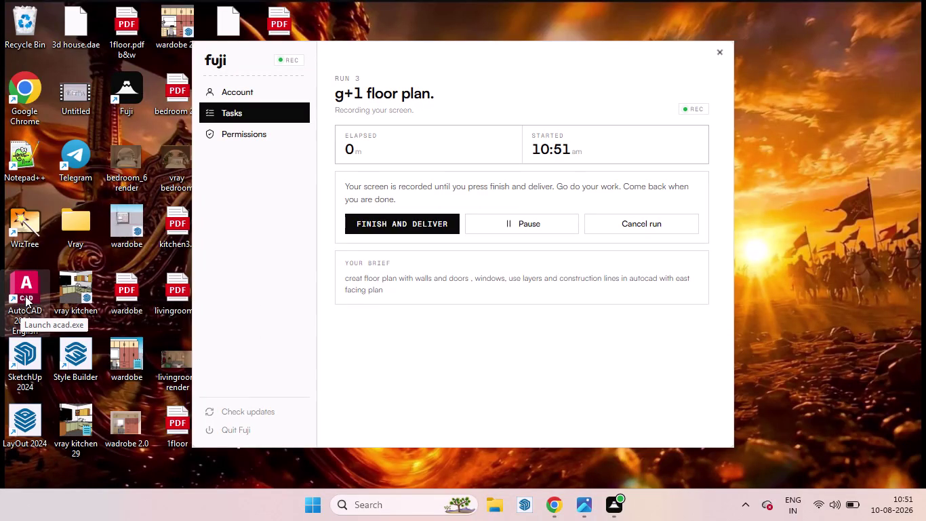
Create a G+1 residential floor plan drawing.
Launch AutoCAD 2024 from its desktop shortcut and wait for the Start page.
click(25, 295)
click(25, 295)
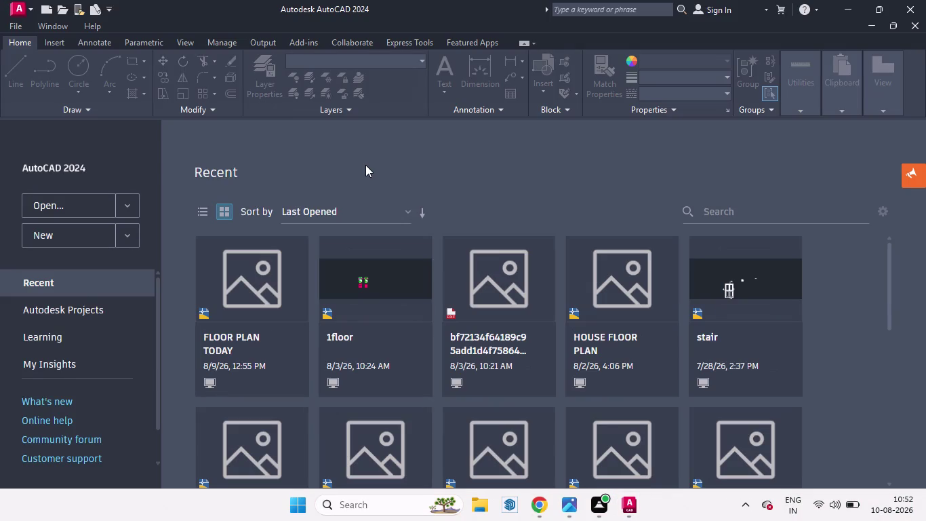
Create a new blank Drawing1, cancel a stray LINE, and open Layer Properties.
click(83, 244)
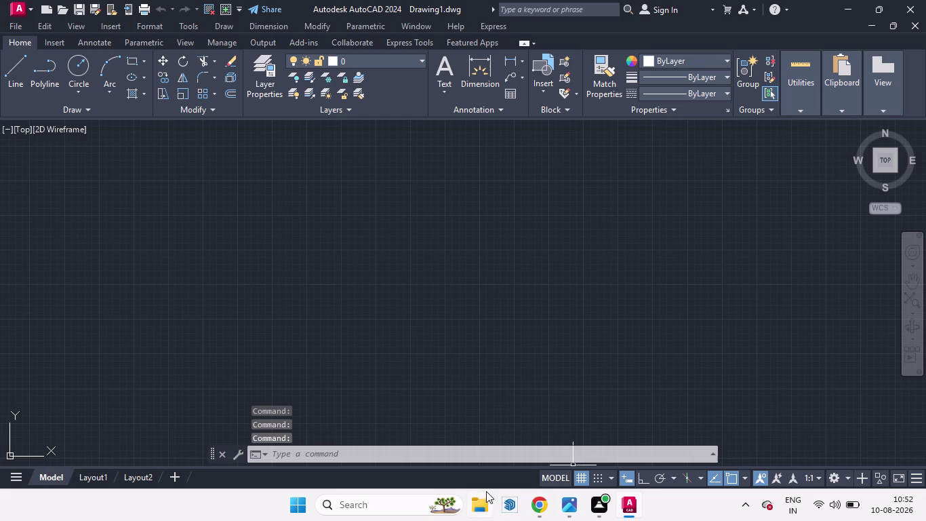
key(l)
key(Return)
key(Return)
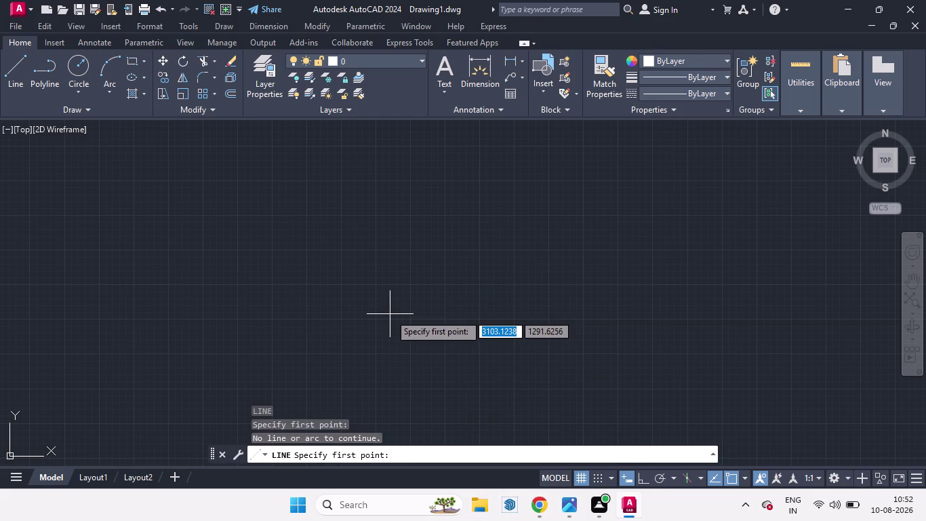
key(Escape)
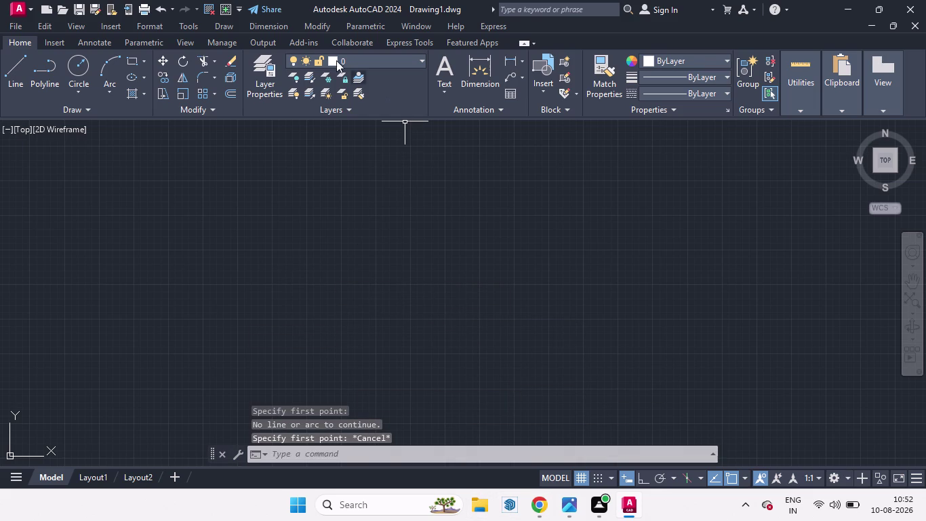
click(269, 79)
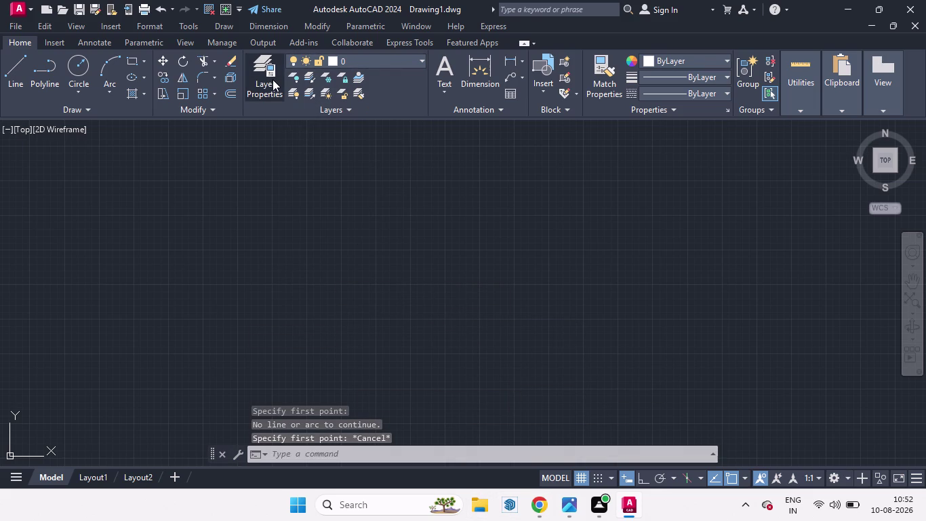
click(101, 158)
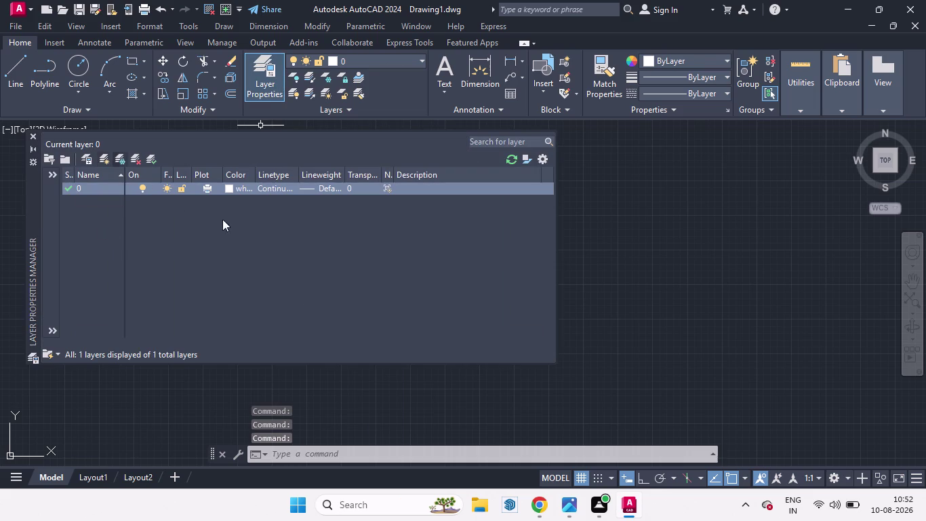
Create a layer named xl with colour 240.
key(BackSpace)
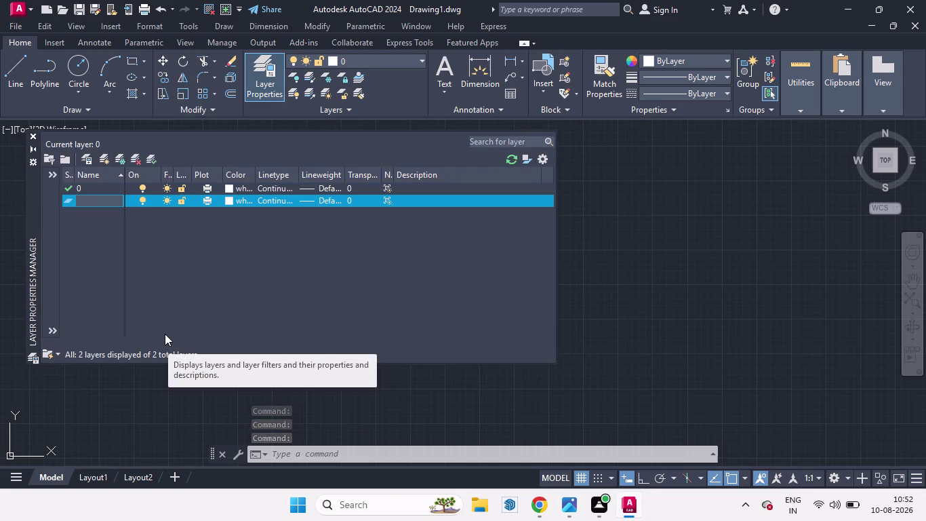
text(xl)
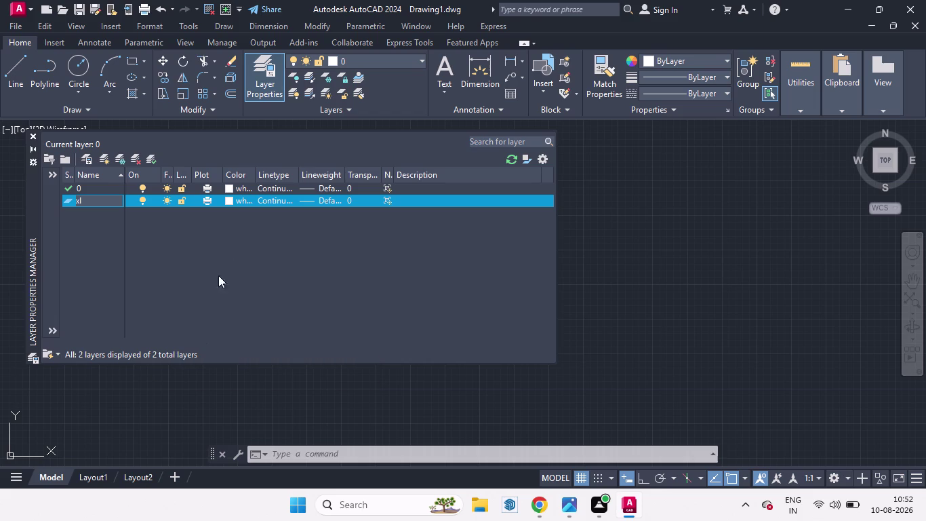
click(228, 200)
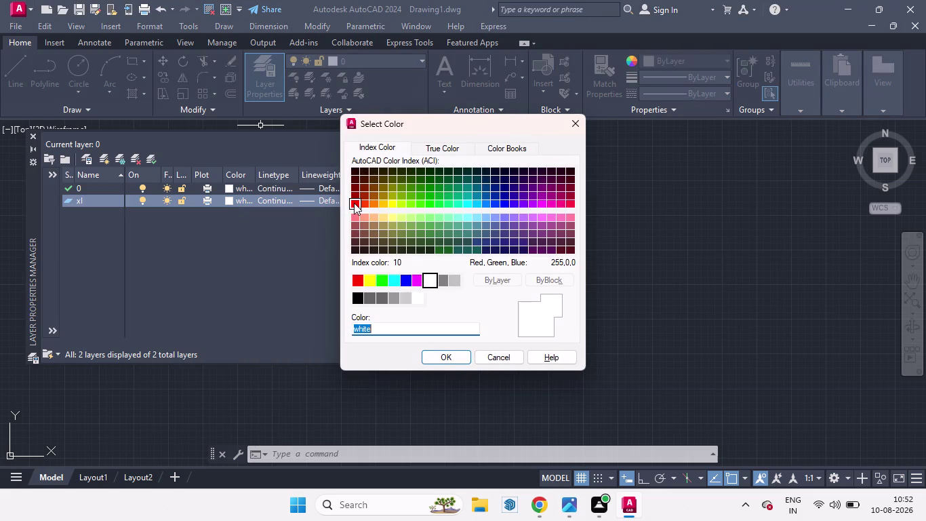
click(560, 204)
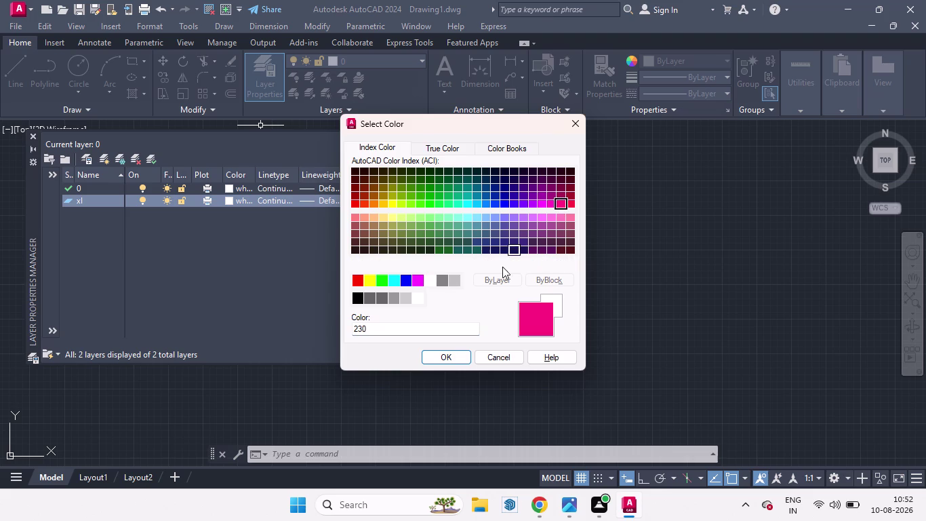
click(543, 204)
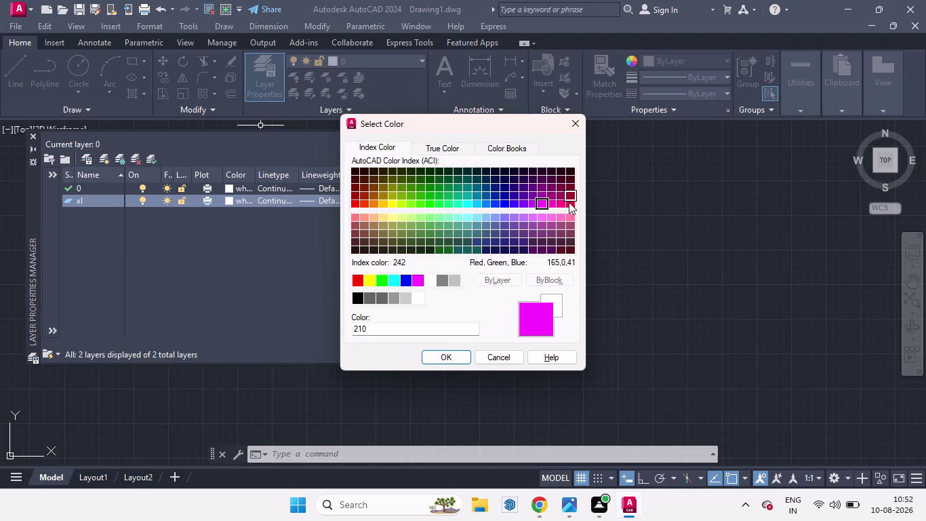
click(569, 203)
click(460, 354)
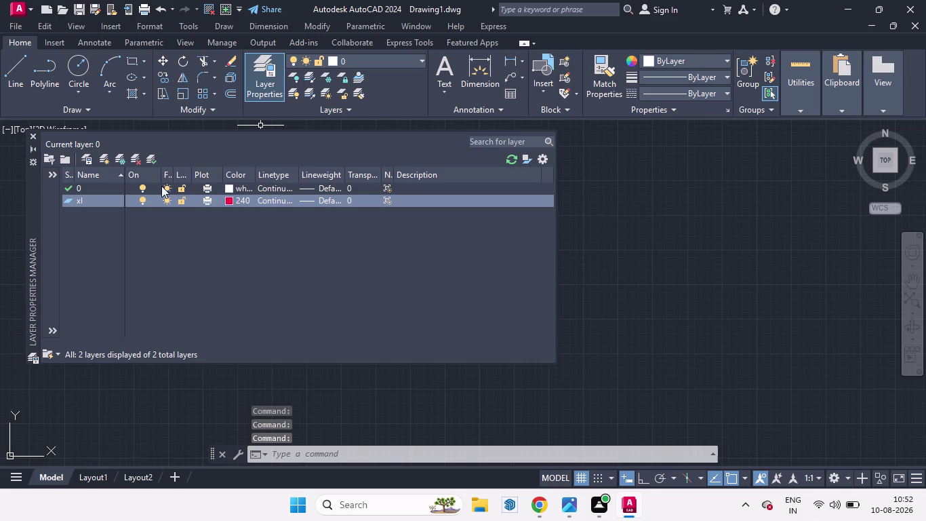
Add a doors layer with colour 20, then add one more new layer.
click(107, 162)
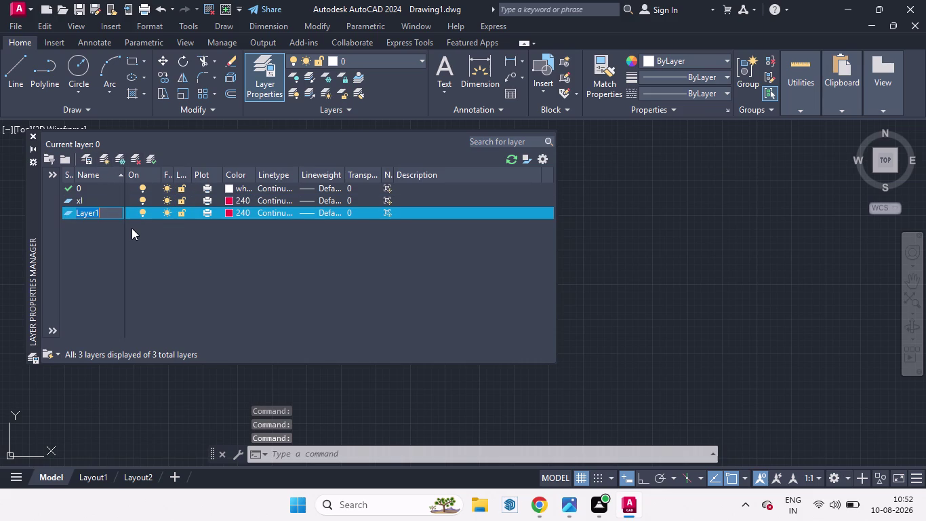
key(BackSpace)
text(do)
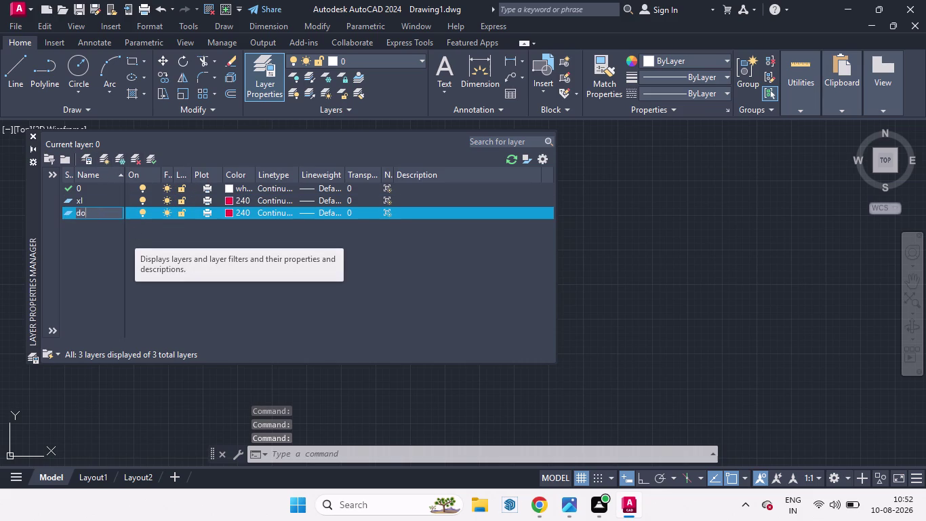
text(ors)
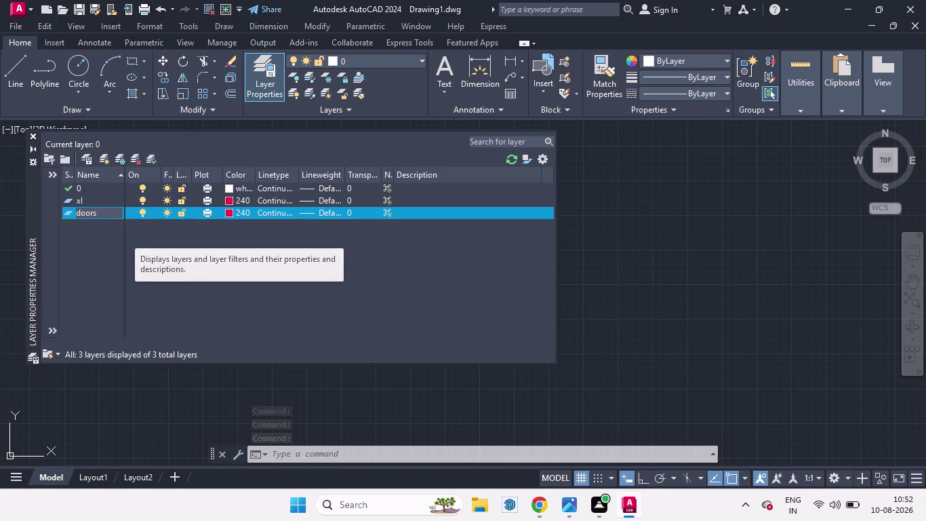
click(230, 213)
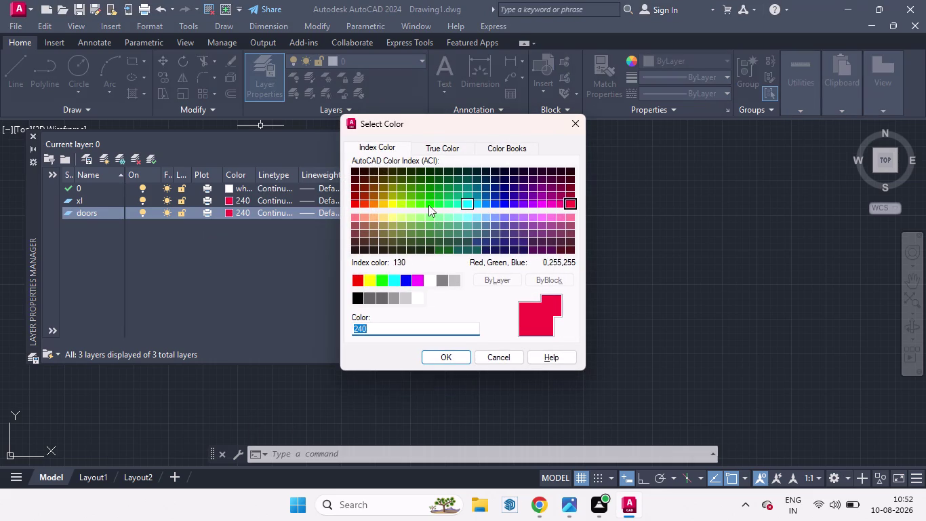
click(367, 203)
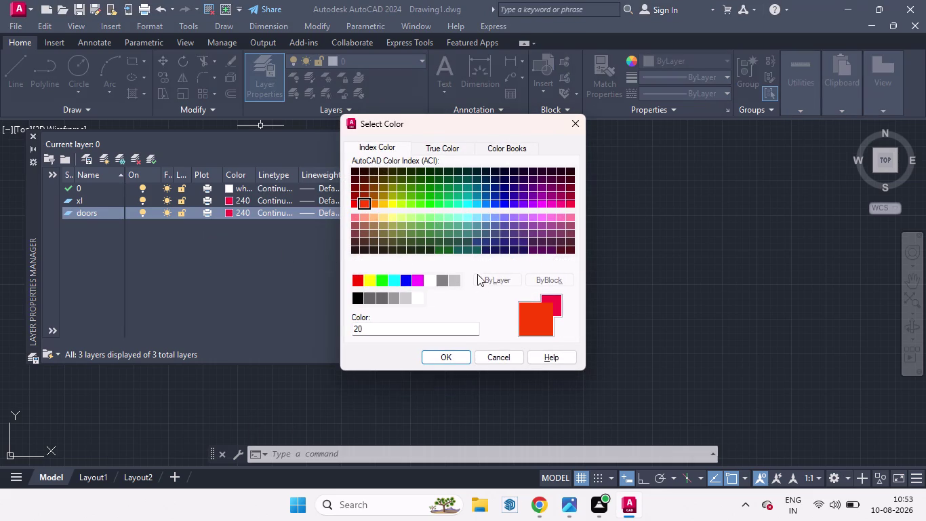
click(455, 353)
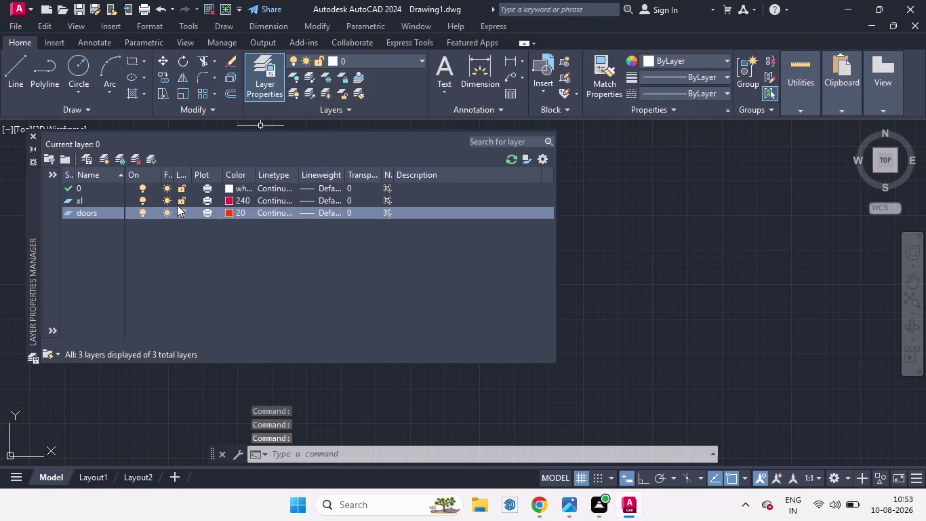
click(102, 162)
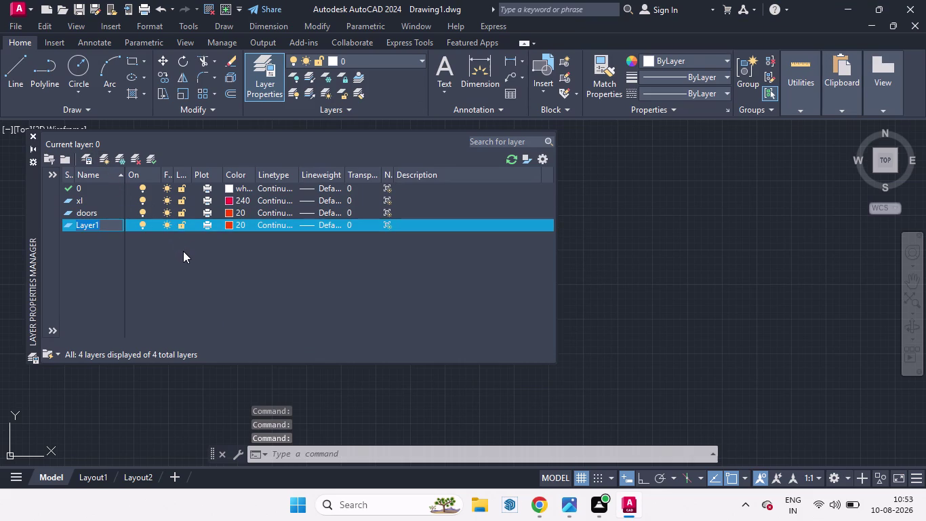
Name the newly added layer windows.
key(BackSpace)
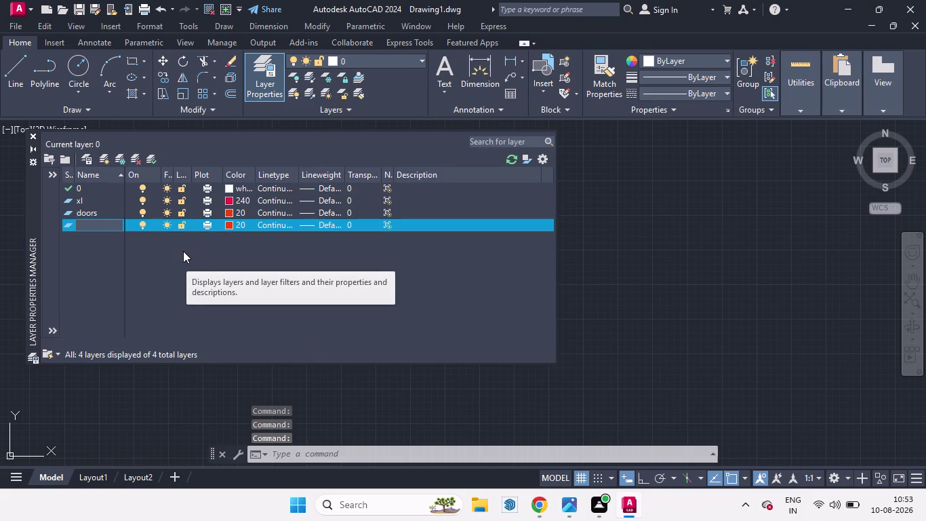
text(win)
text(do)
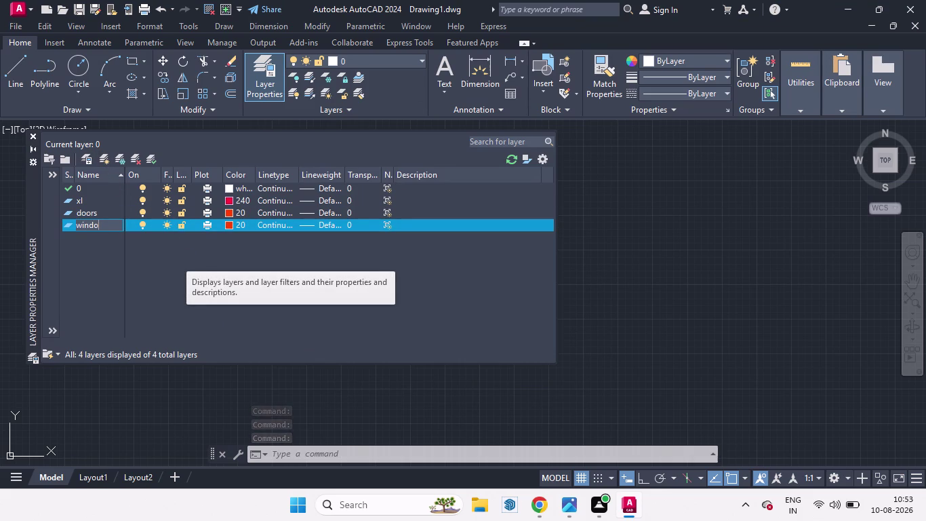
text(ws)
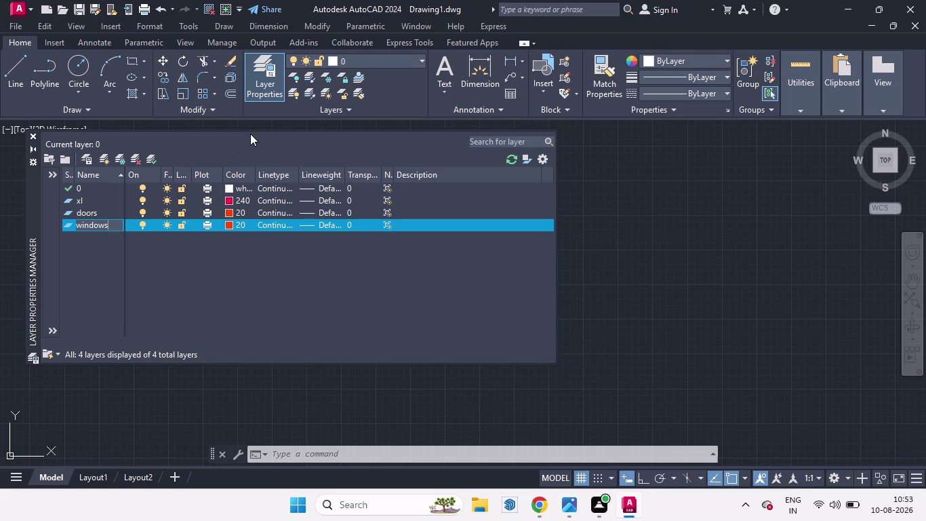
Add a staircase layer coloured white.
click(105, 158)
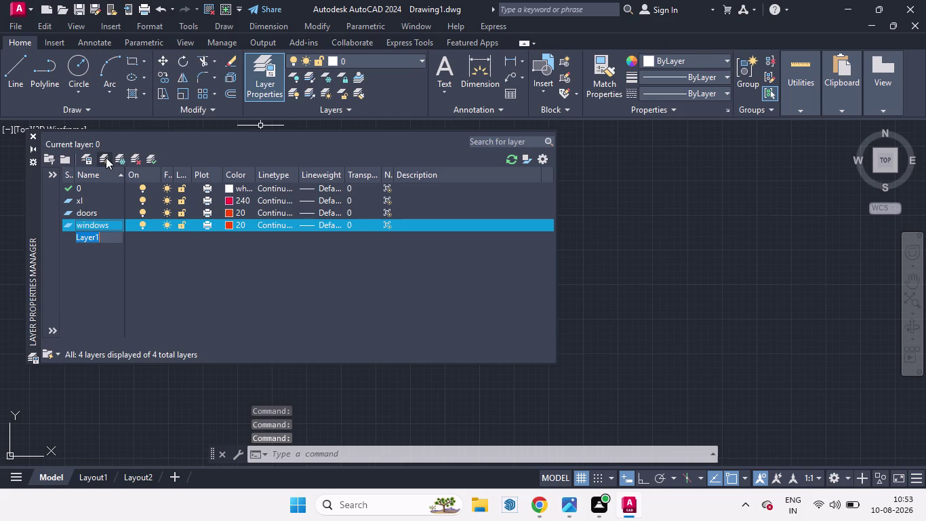
key(BackSpace)
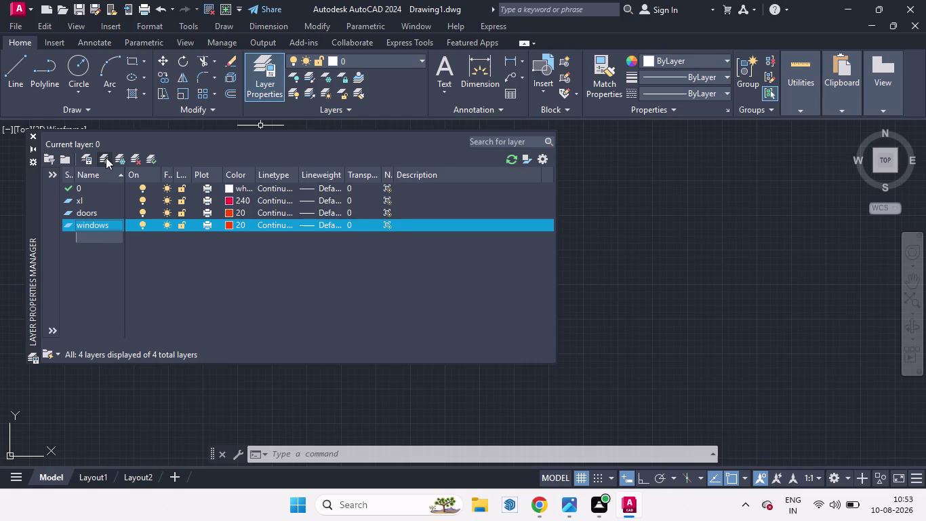
text(sta)
text(i)
text(r)
text(cas)
key(e)
key(Return)
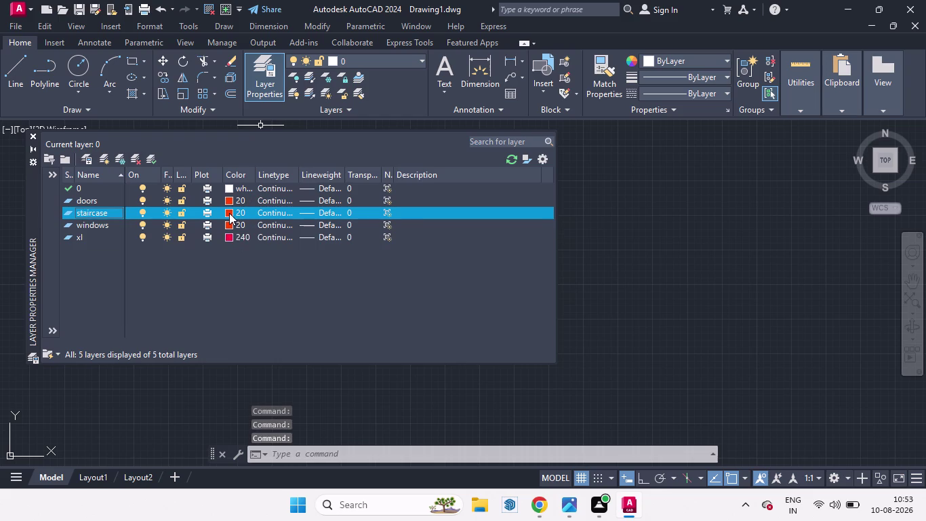
click(229, 213)
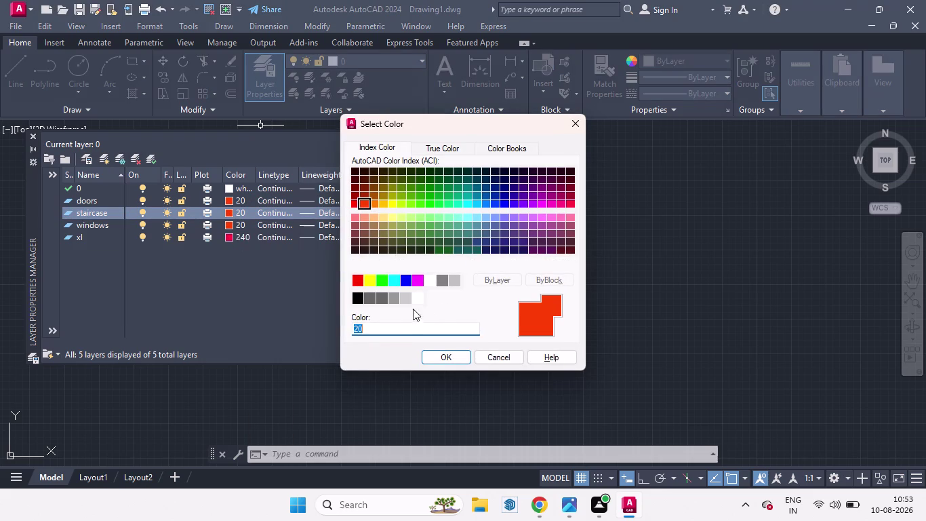
click(433, 282)
click(447, 356)
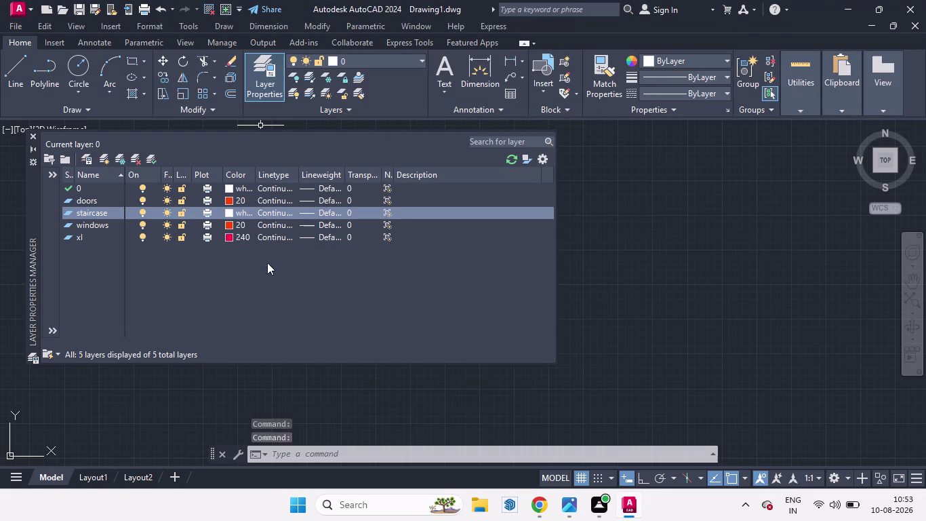
Give the windows layer colour 130, select xl, and close the layer manager.
click(230, 226)
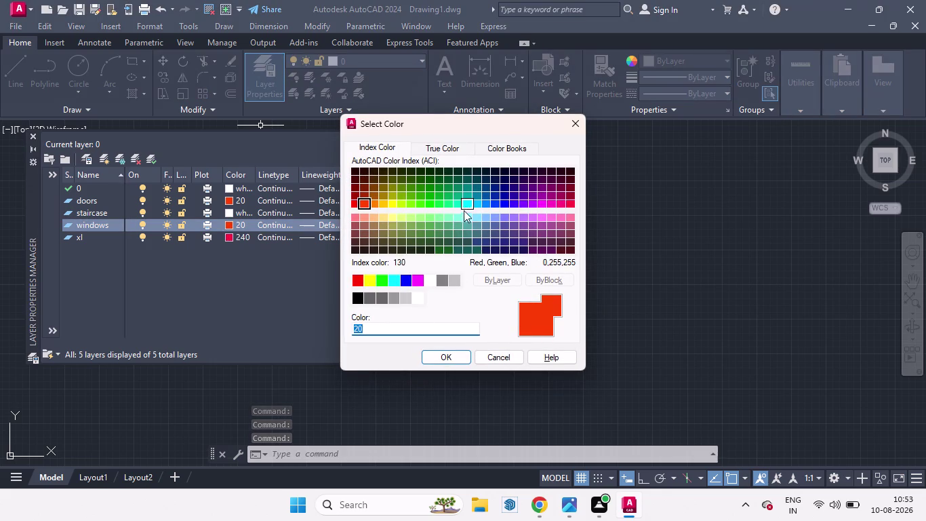
click(466, 207)
click(453, 354)
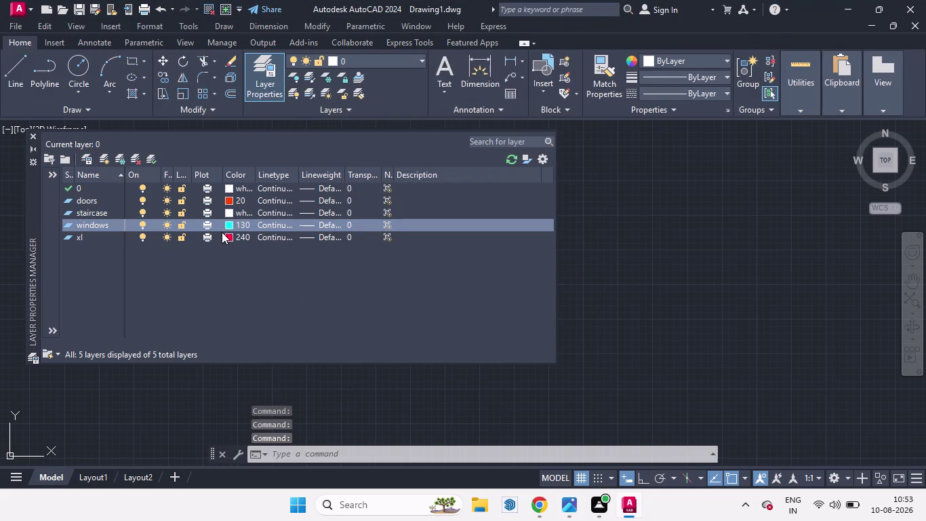
click(92, 241)
key(Return)
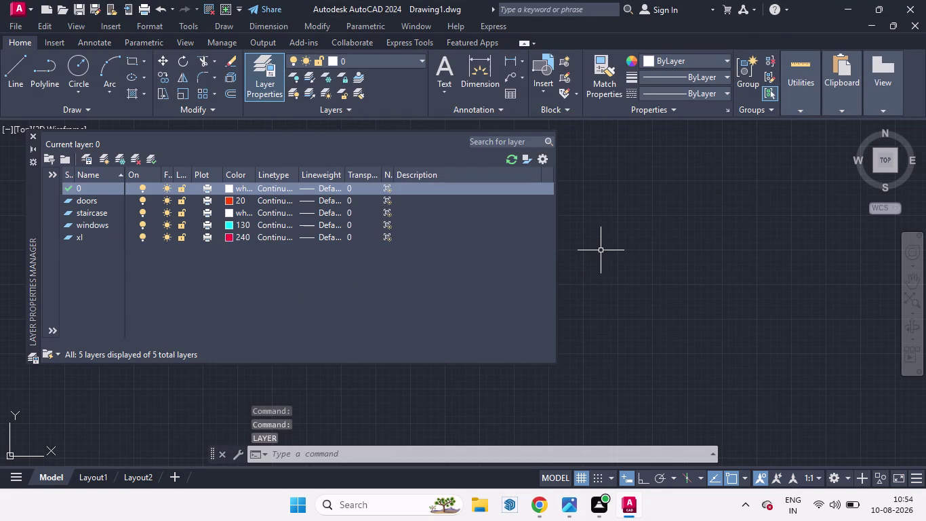
click(102, 240)
click(35, 133)
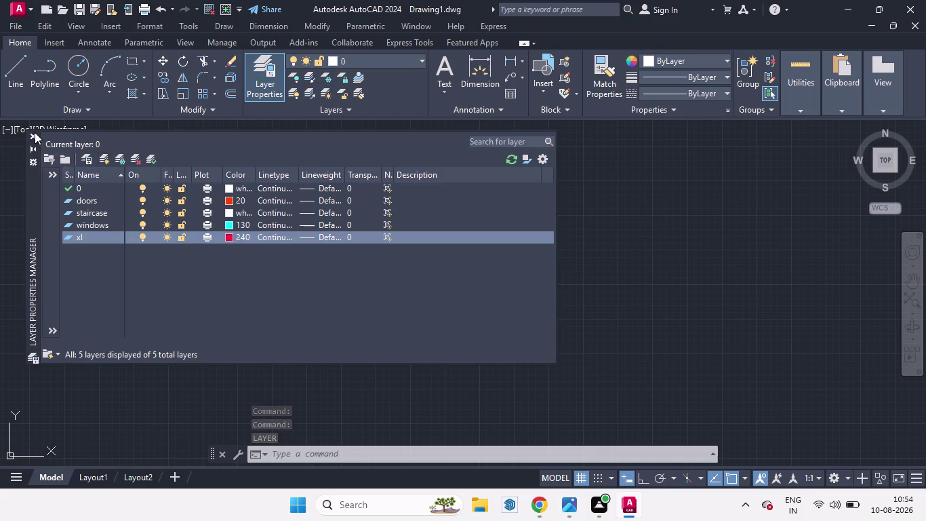
click(419, 62)
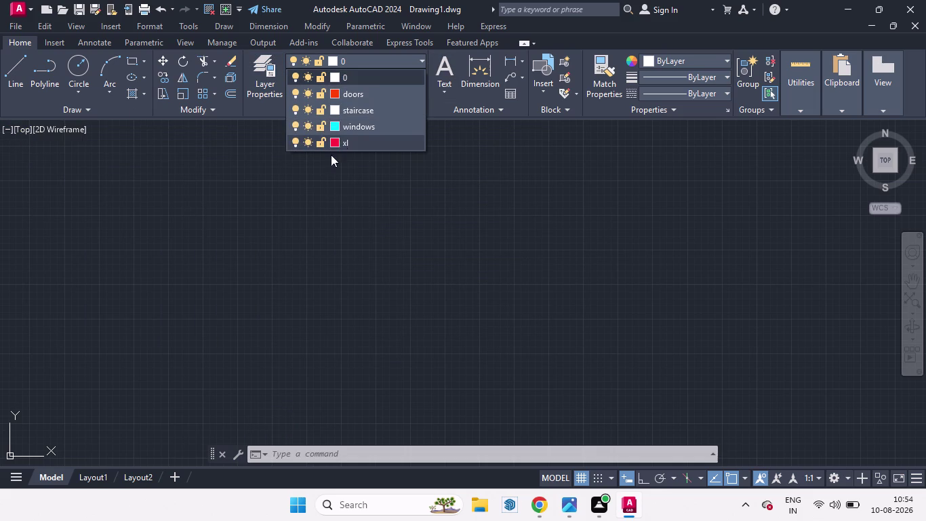
Make xl current and draw a horizontal construction line near the top.
click(341, 145)
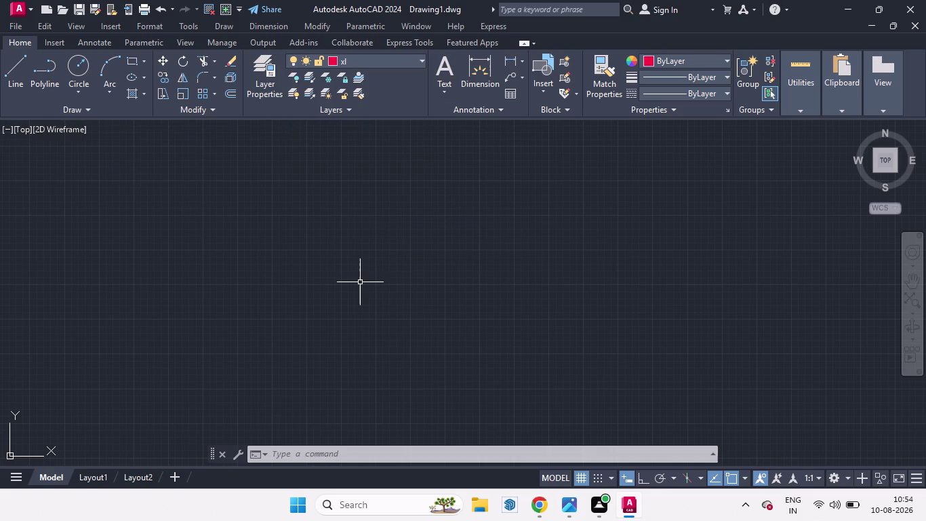
key(x)
key(l)
key(Return)
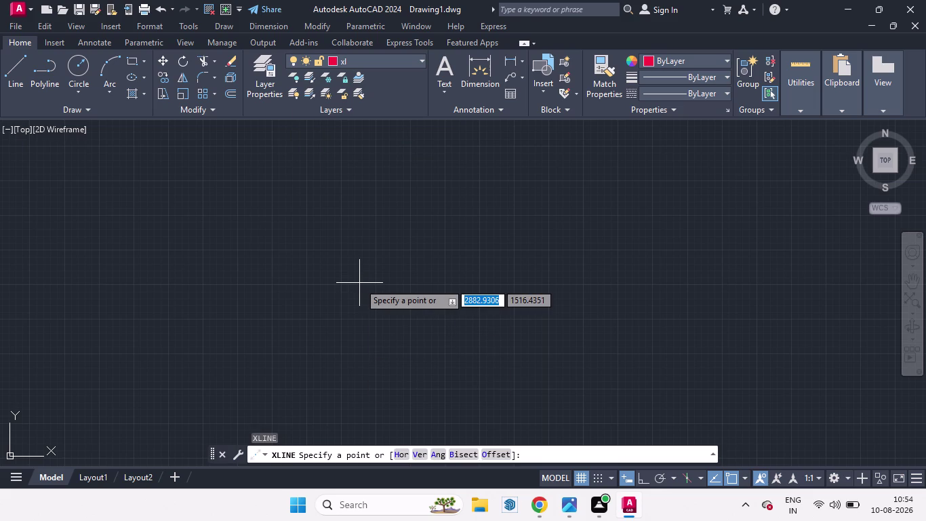
click(402, 452)
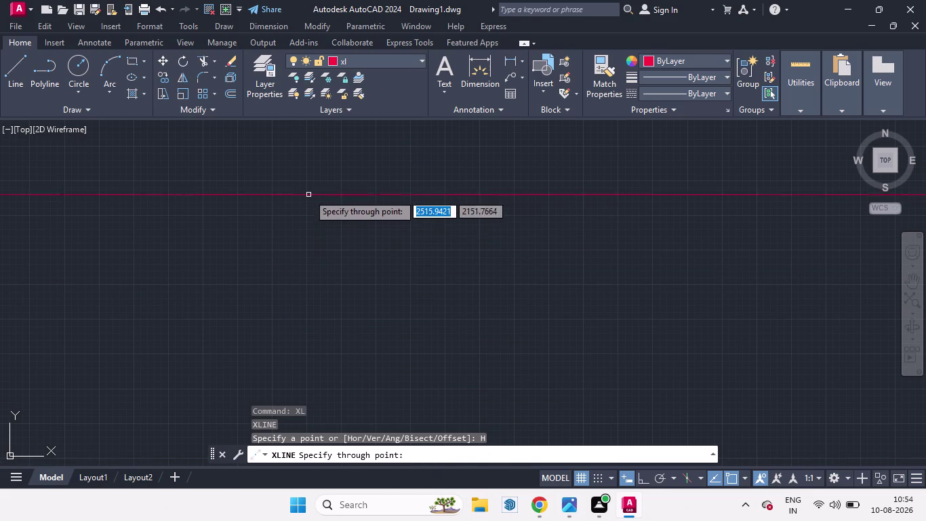
click(309, 154)
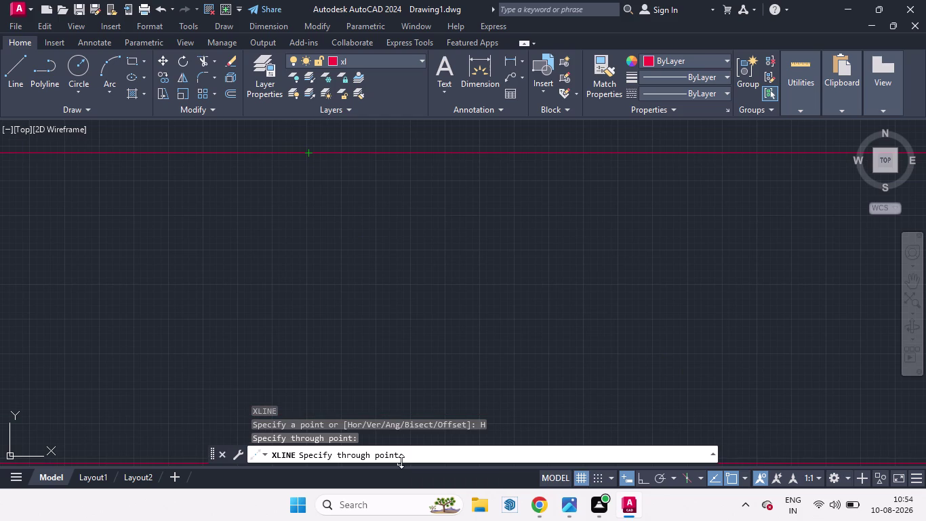
key(space)
Draw a vertical construction line left of centre.
key(space)
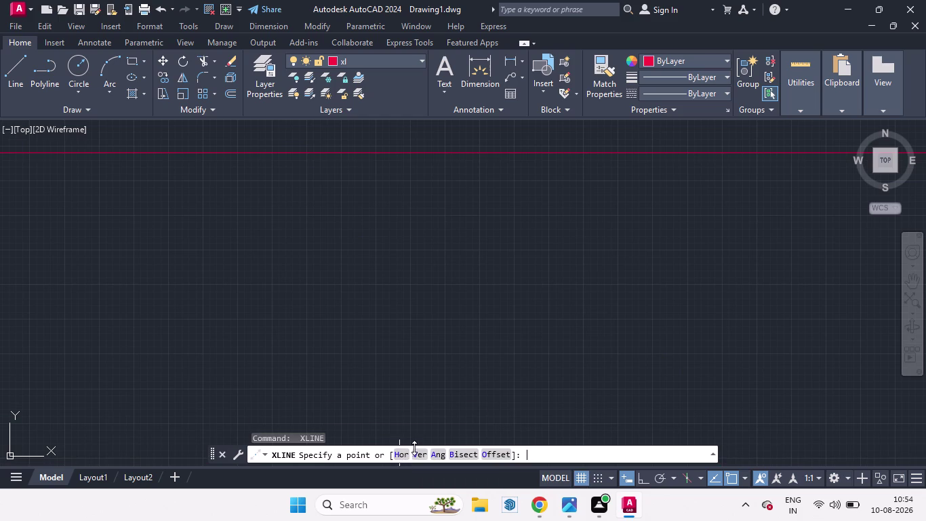
click(416, 457)
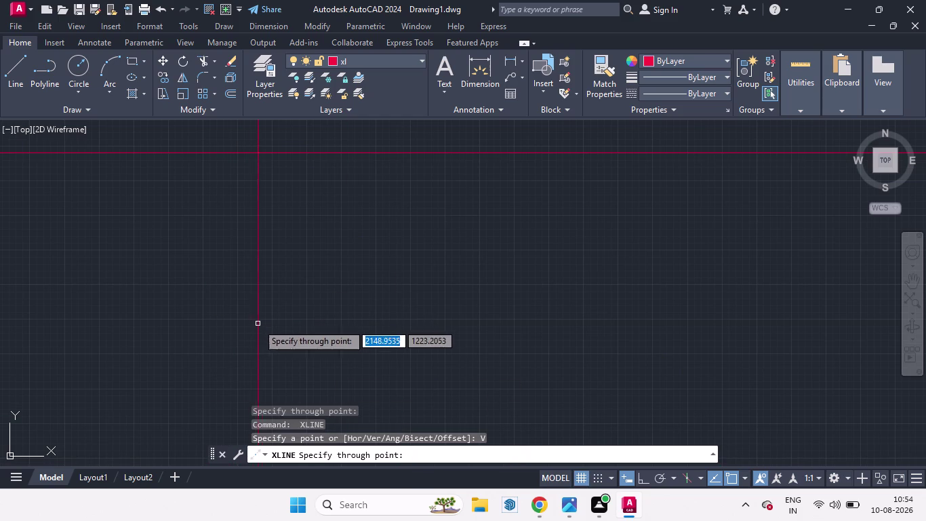
click(274, 306)
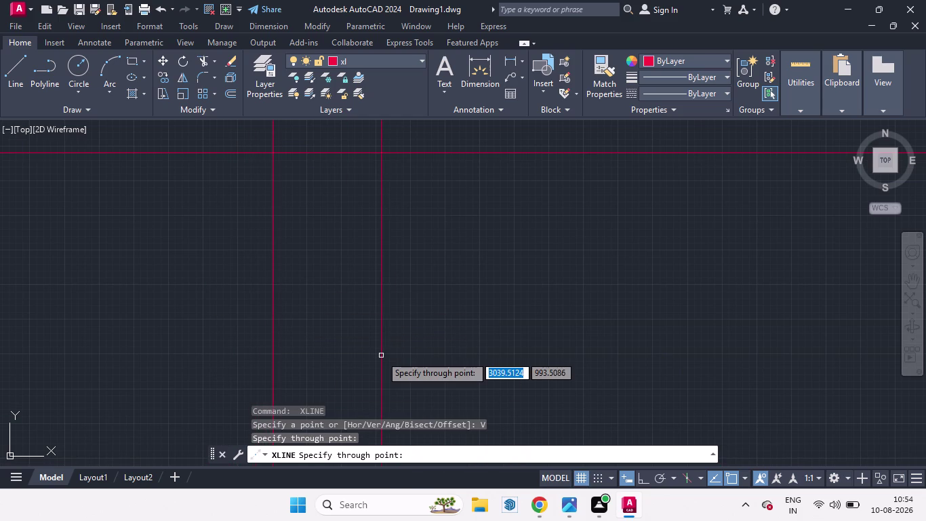
key(space)
text(un)
key(Return)
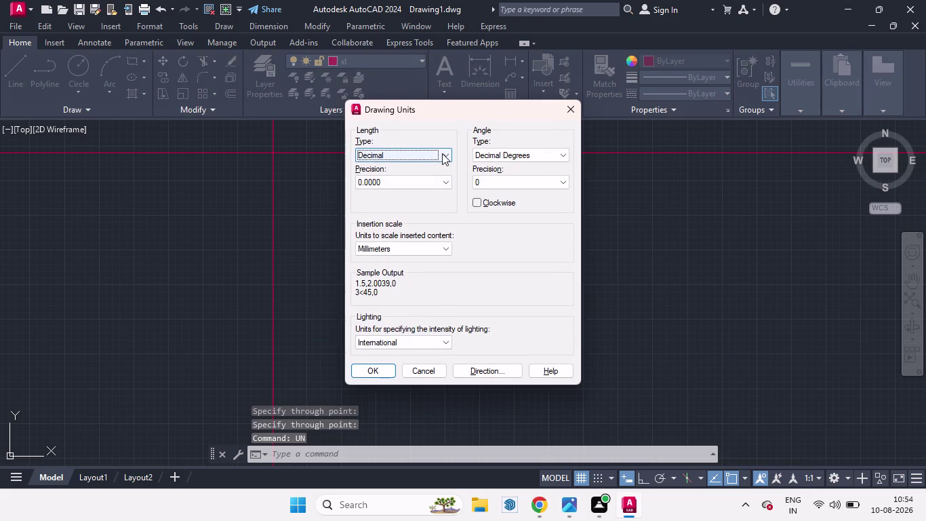
Set length units to Engineering with 0'-0.0" precision, then recheck them.
click(443, 154)
click(390, 183)
click(450, 182)
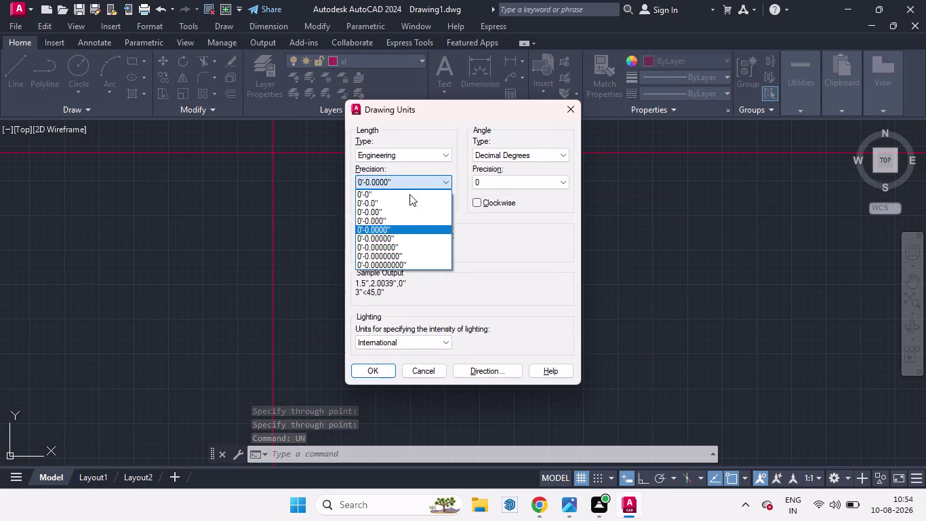
click(367, 200)
click(373, 365)
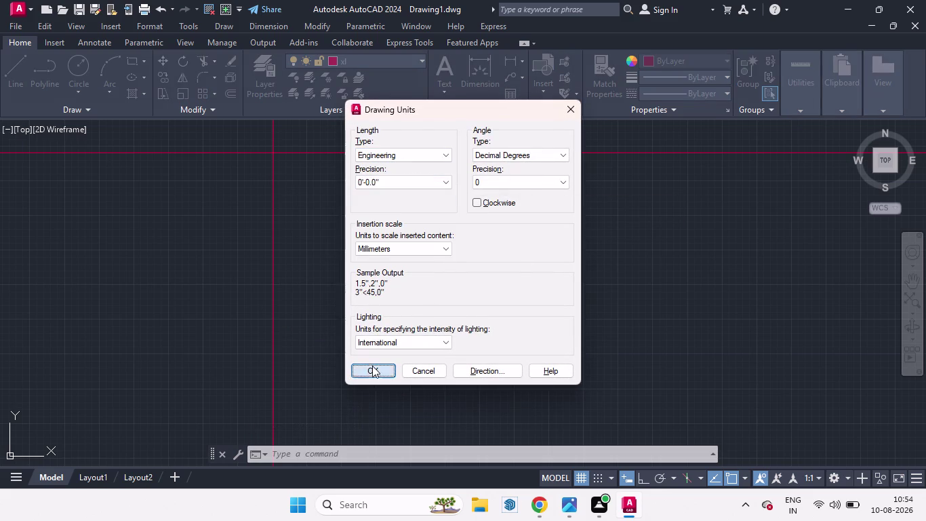
click(504, 286)
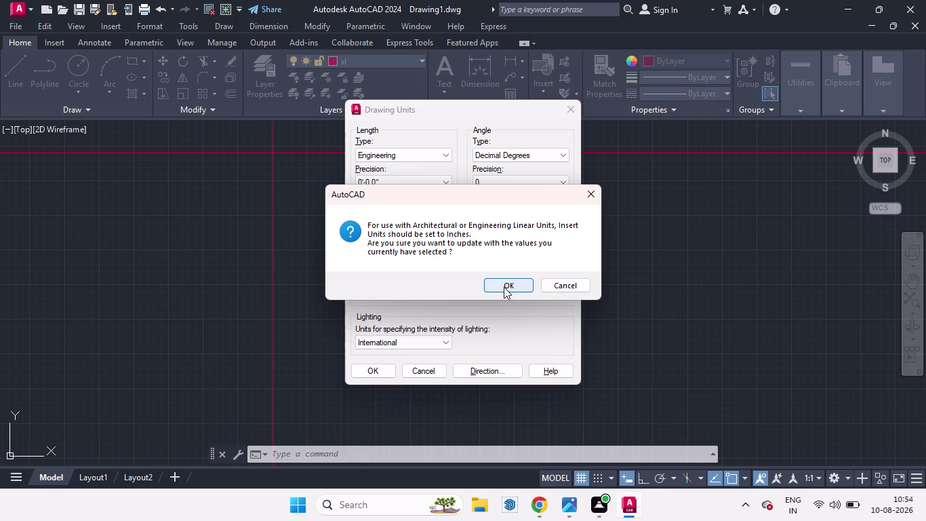
text(un)
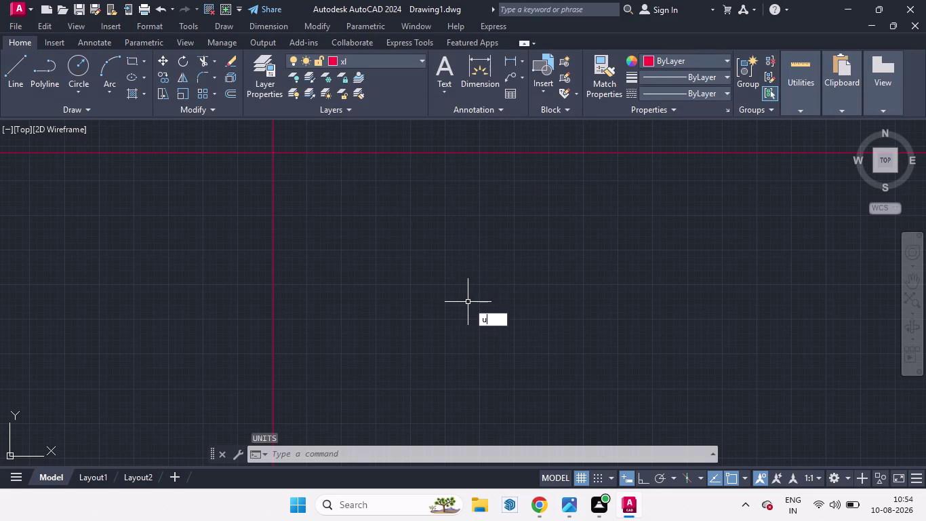
key(Return)
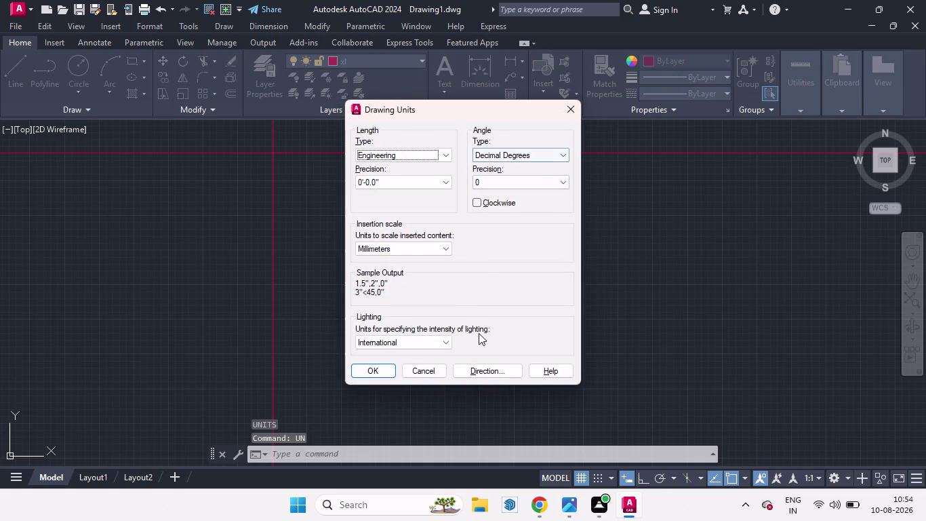
click(571, 112)
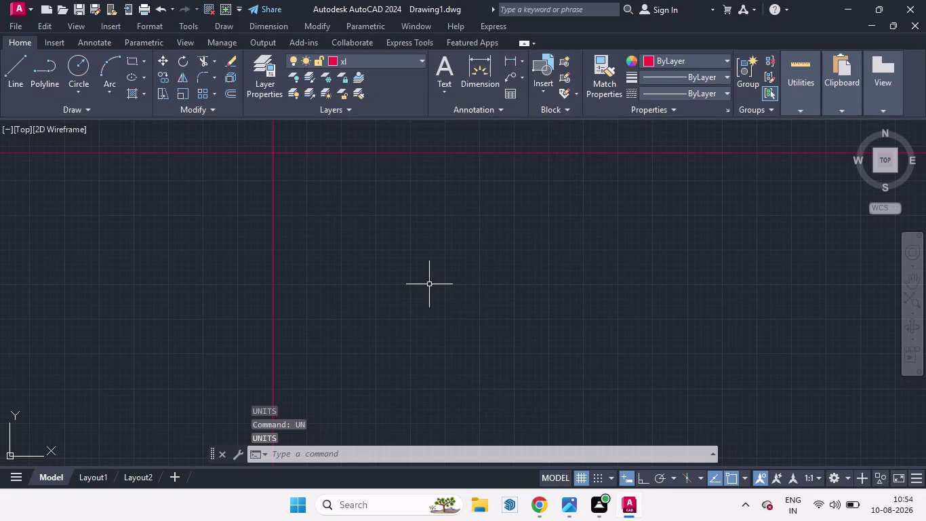
Give ISO-25 Engineering primary units at 0'-0.0" precision and make it current.
key(d)
key(Return)
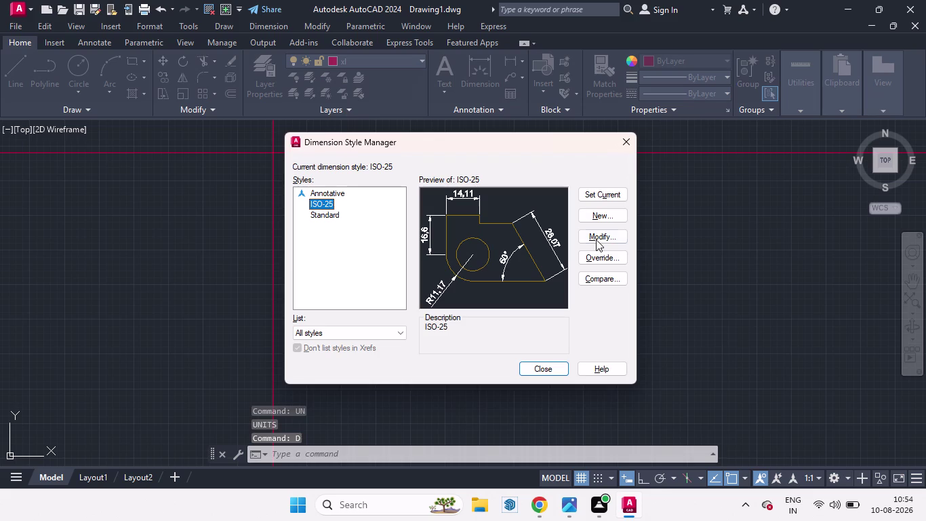
click(608, 236)
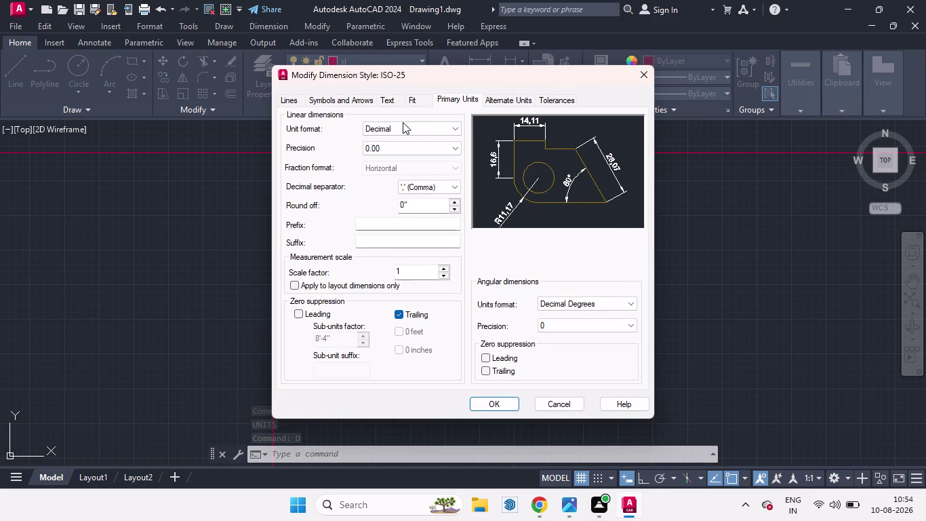
click(453, 127)
click(377, 158)
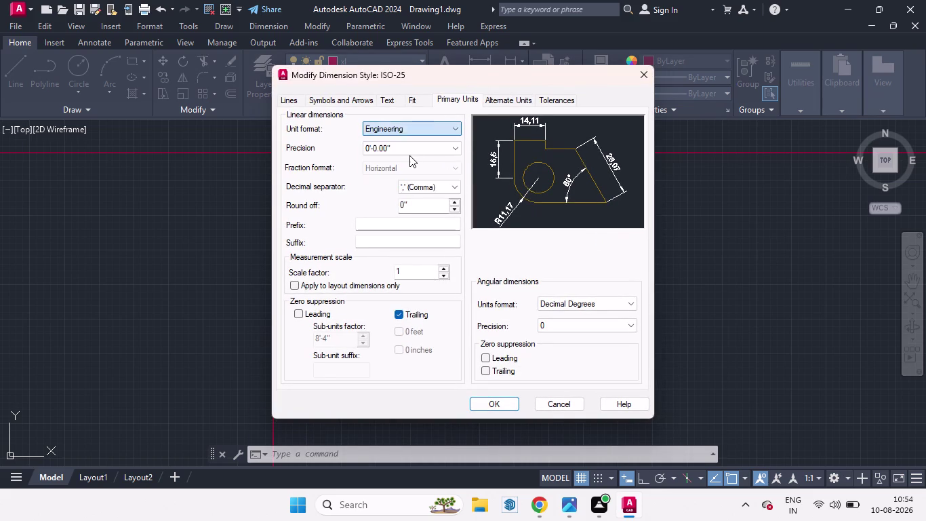
click(460, 149)
click(378, 169)
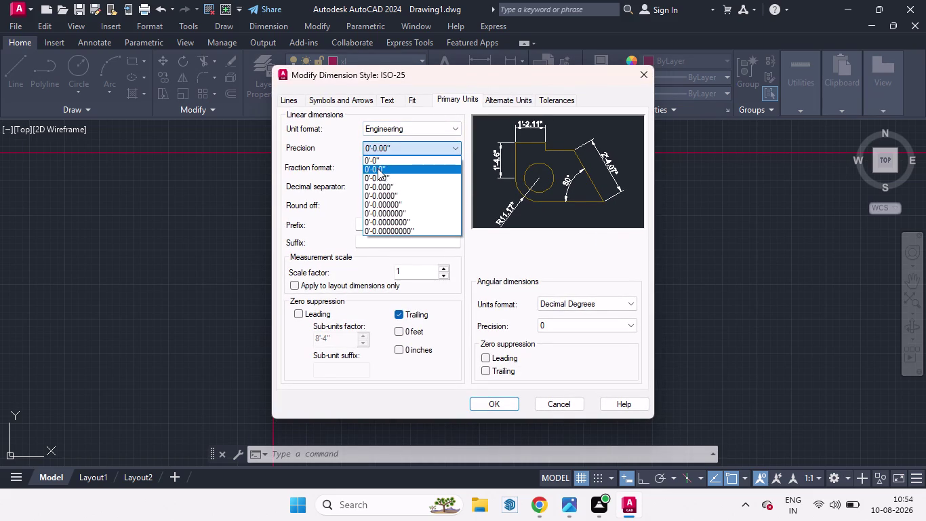
click(495, 402)
click(600, 193)
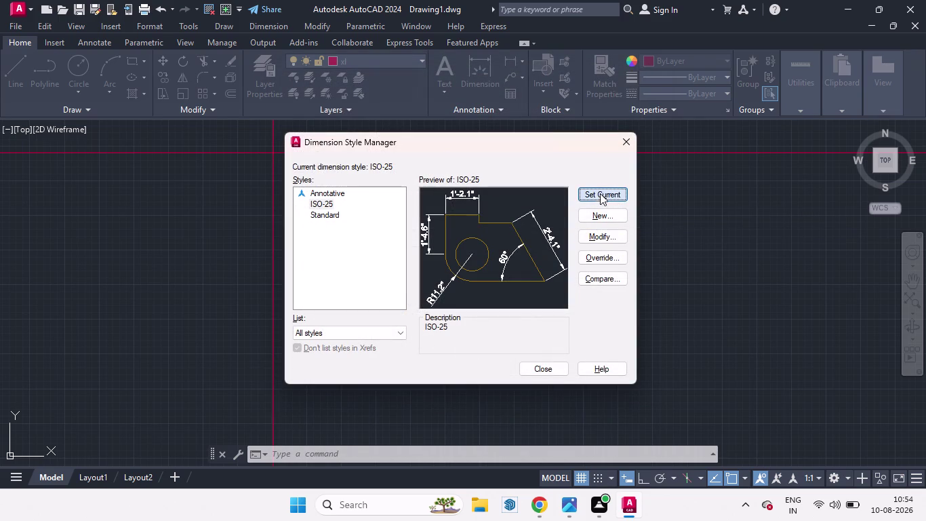
click(537, 367)
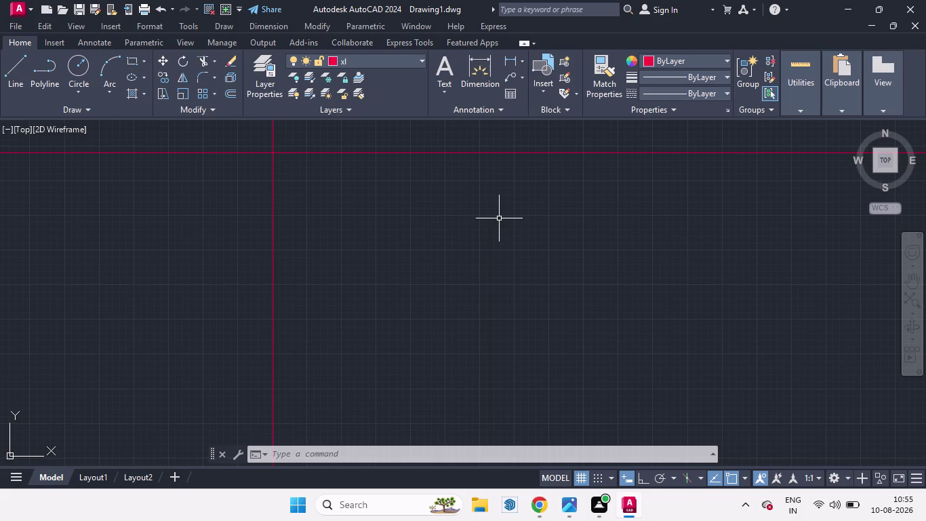
Offset the vertical and horizontal construction lines by 9 to form double walls.
key(o)
key(Return)
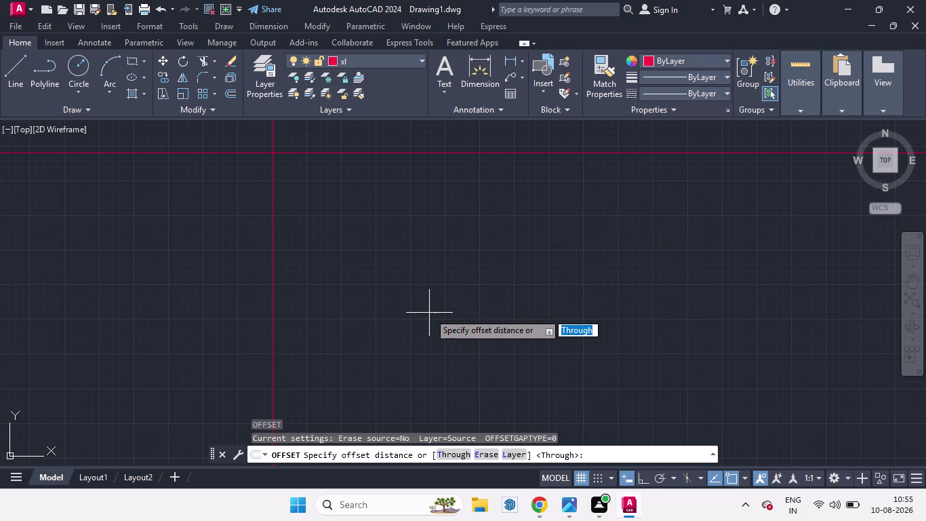
key(9)
key(Return)
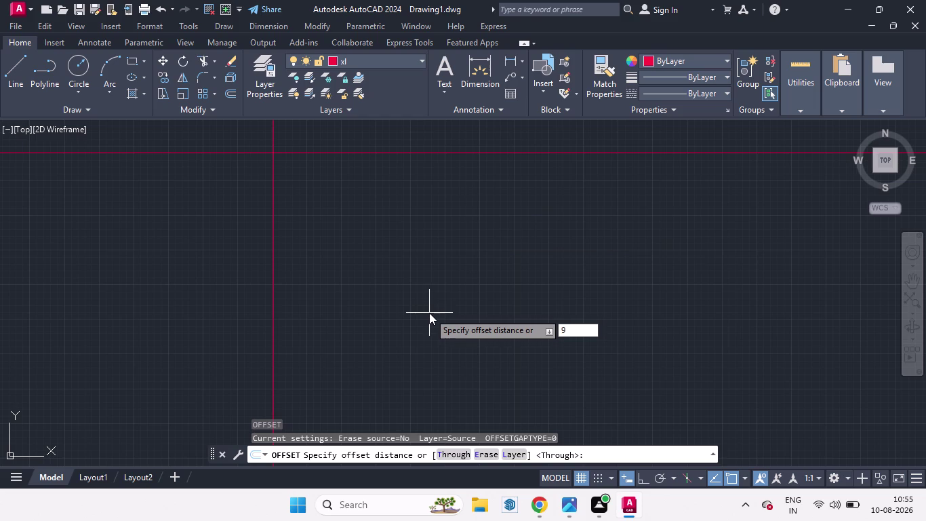
drag(274, 268, 294, 272)
click(295, 272)
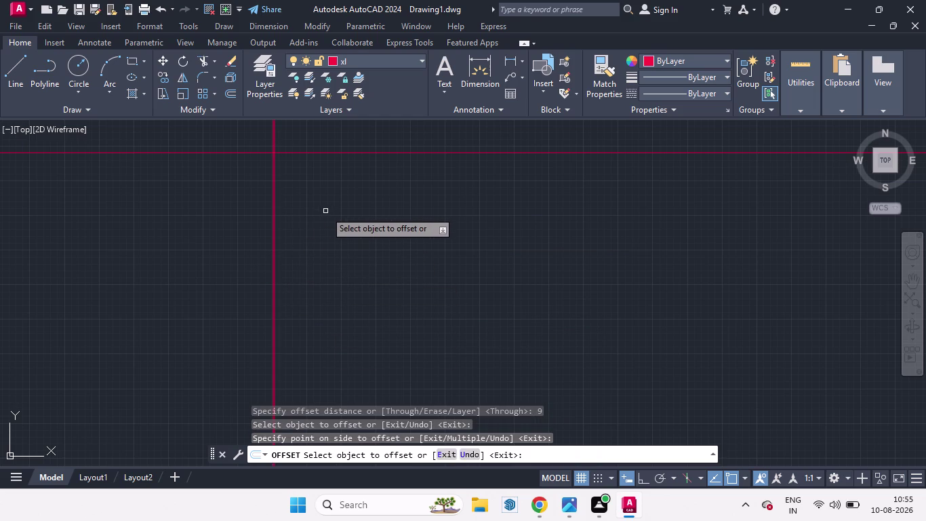
drag(322, 154, 322, 203)
click(322, 204)
key(space)
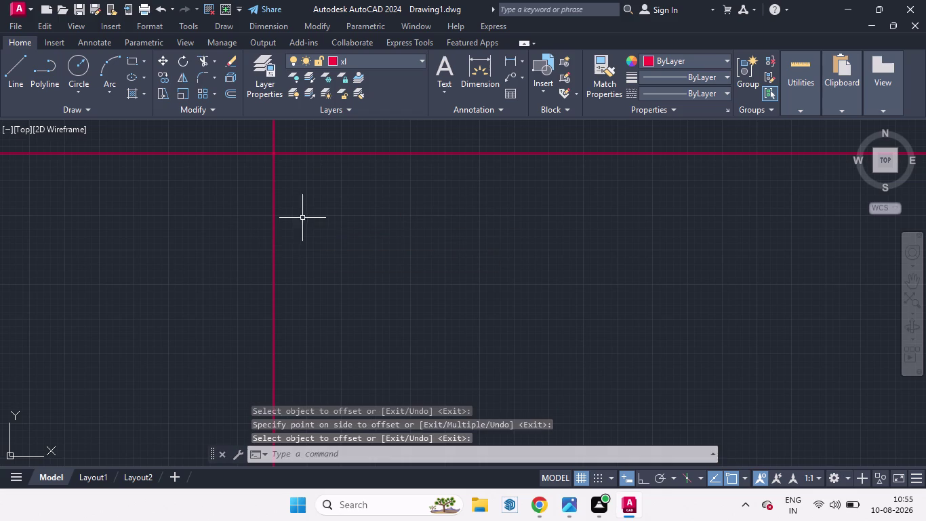
Trim the overhanging line ends at the top-left corner with a fence.
key(t)
key(r)
key(Return)
key(Return)
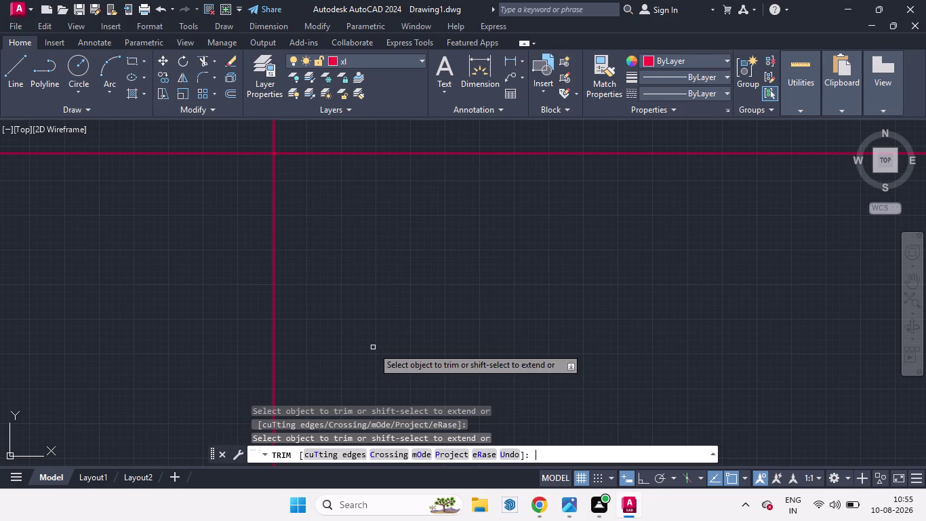
drag(312, 132, 218, 262)
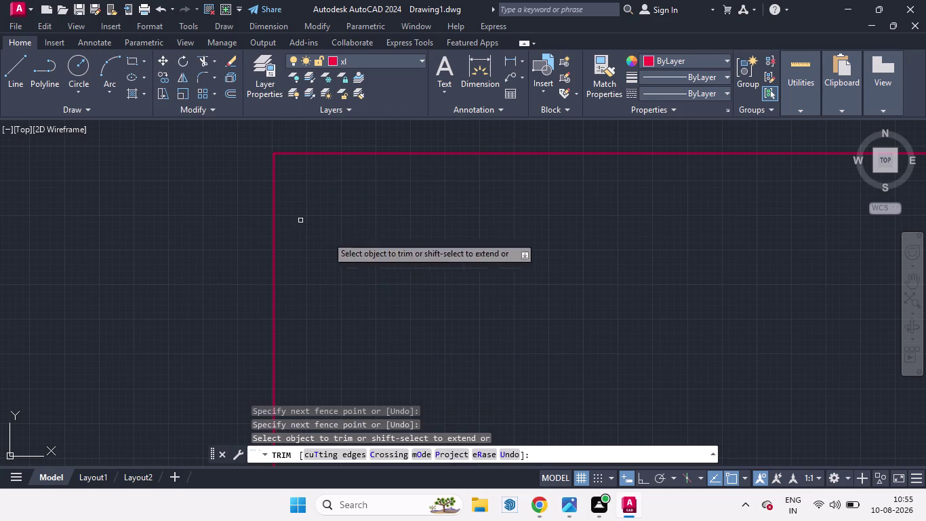
key(space)
Zoom around the corner and cancel an accidental lasso selection.
scroll(up, 3)
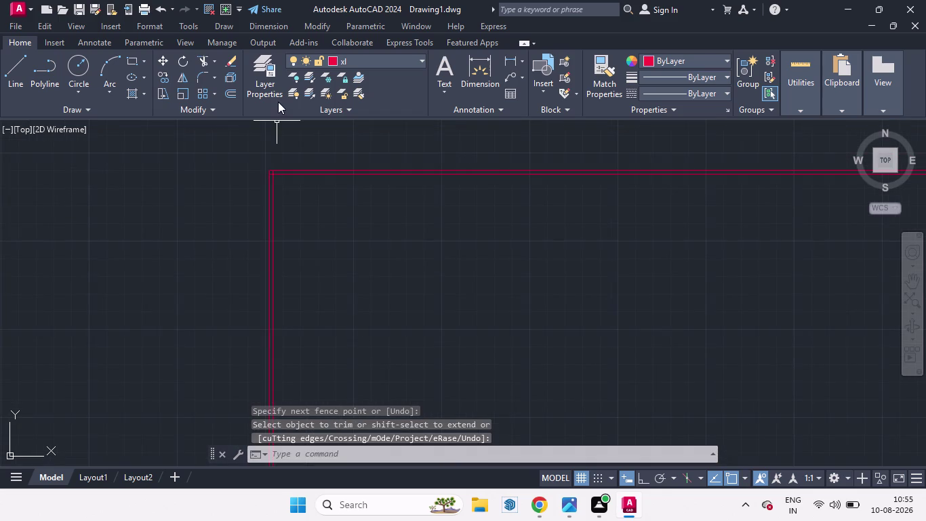
scroll(up, 3)
scroll(down, 3)
scroll(up, 3)
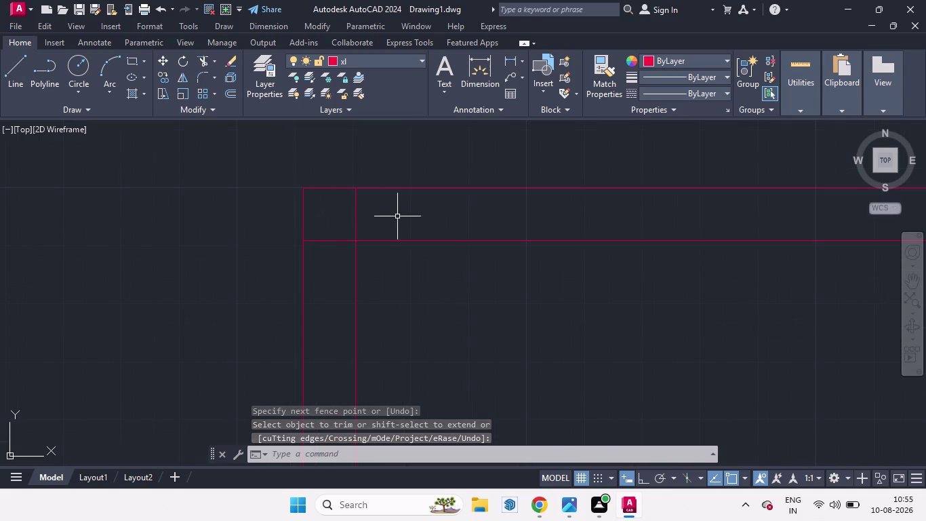
click(399, 214)
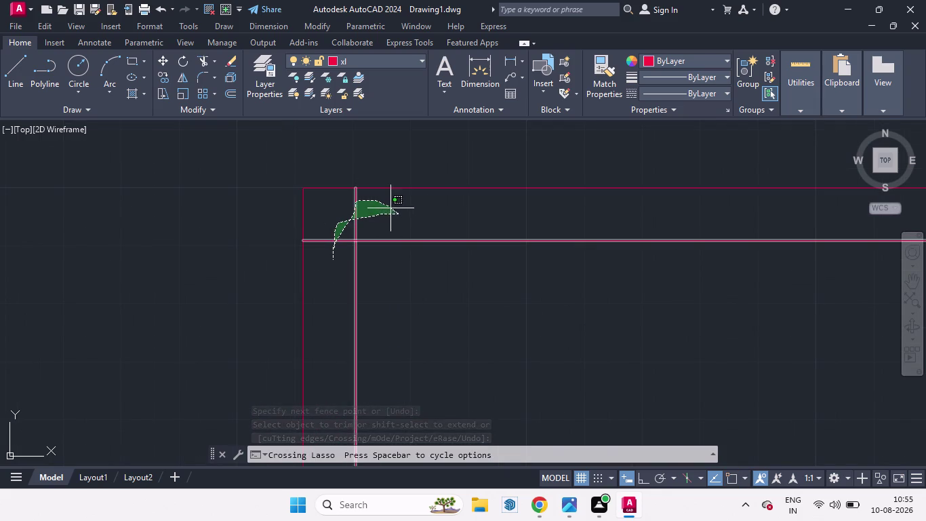
key(Escape)
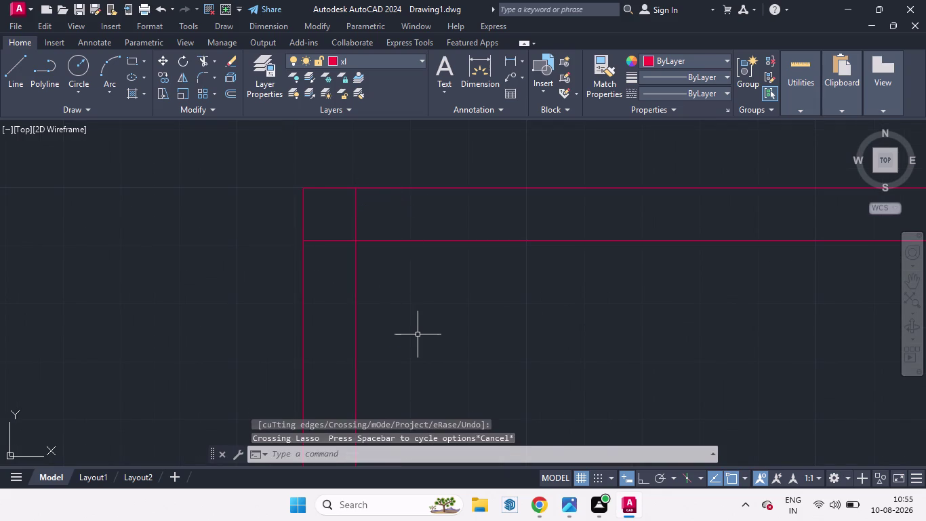
scroll(down, 3)
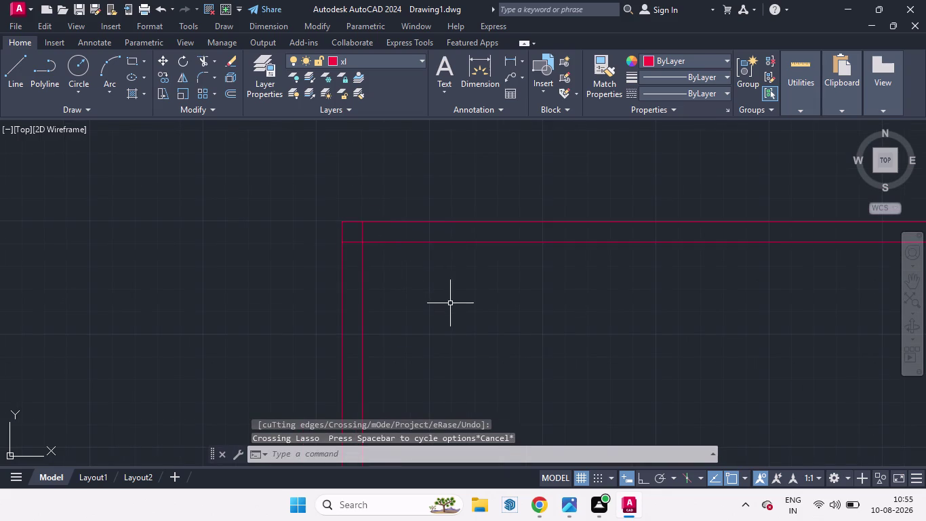
scroll(up, 3)
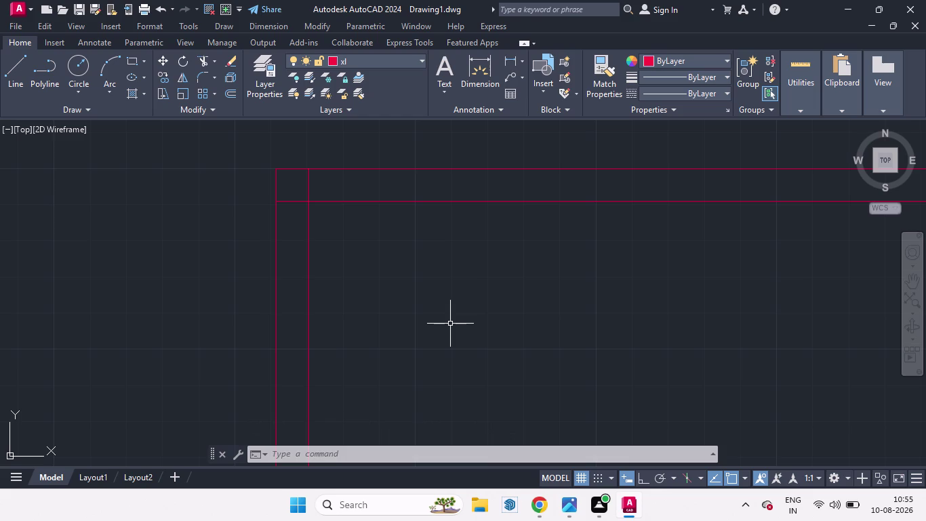
Offset the inner west wall line 10' to the east.
key(o)
key(Return)
text(10')
key(Return)
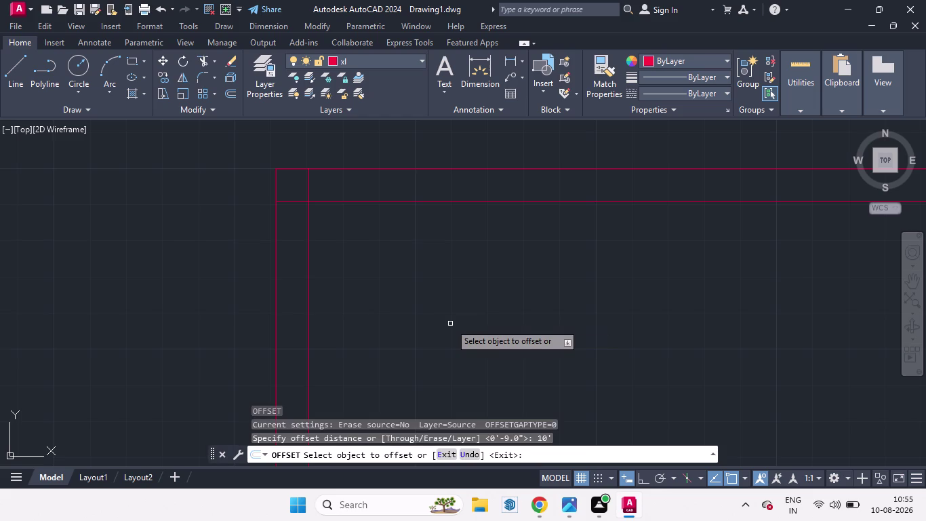
drag(310, 326, 403, 325)
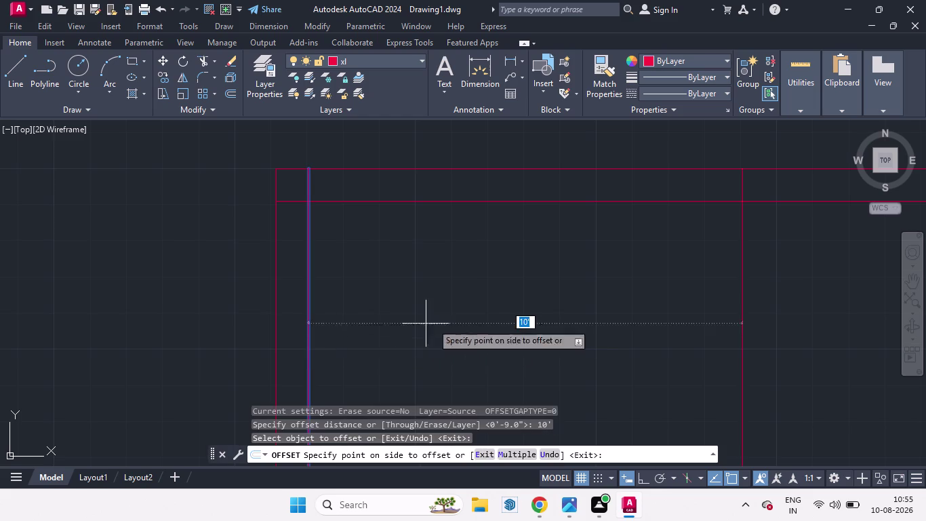
drag(403, 326, 475, 320)
click(475, 321)
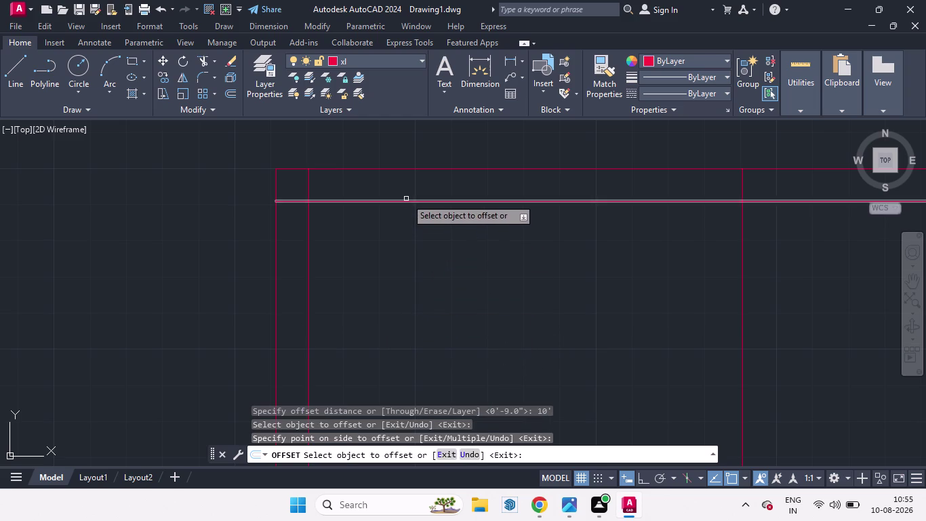
Offset the inner north wall line 10' downward.
drag(407, 202, 444, 325)
click(444, 322)
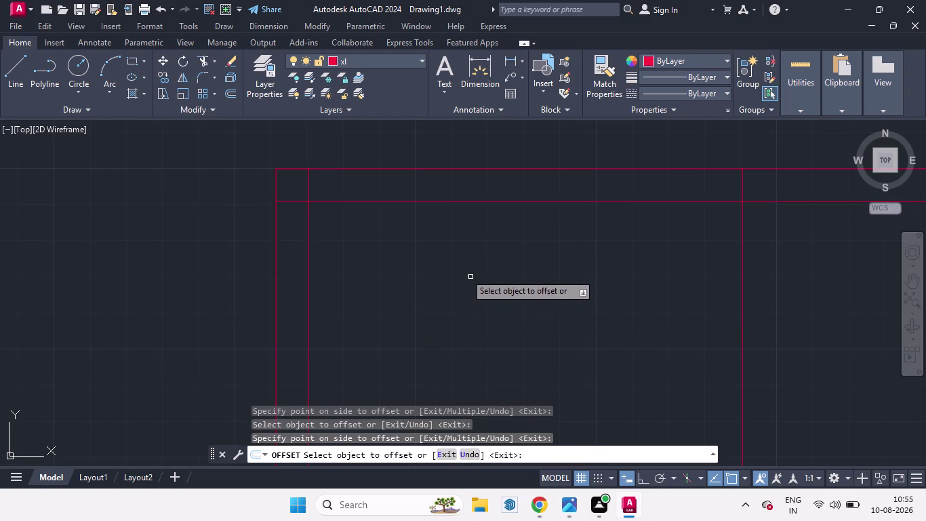
scroll(down, 3)
scroll(up, 3)
scroll(down, 3)
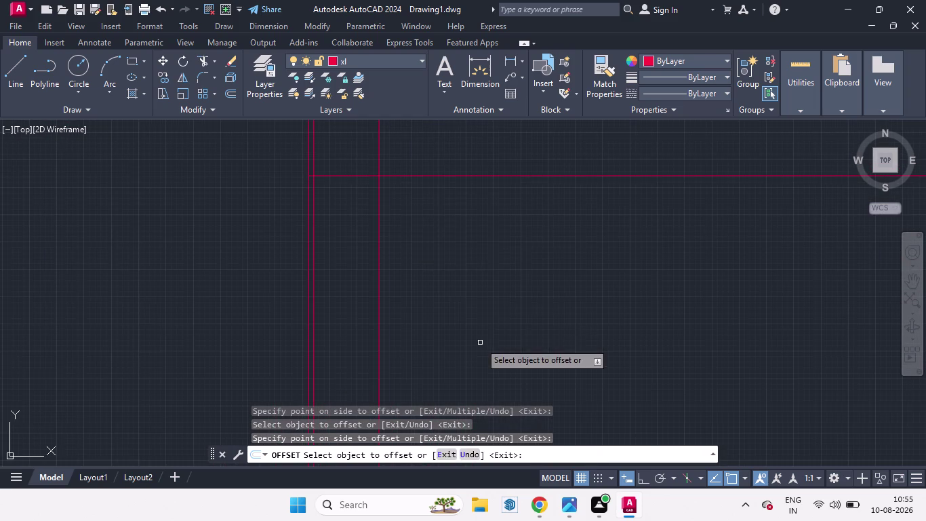
scroll(up, 3)
scroll(down, 3)
scroll(up, 3)
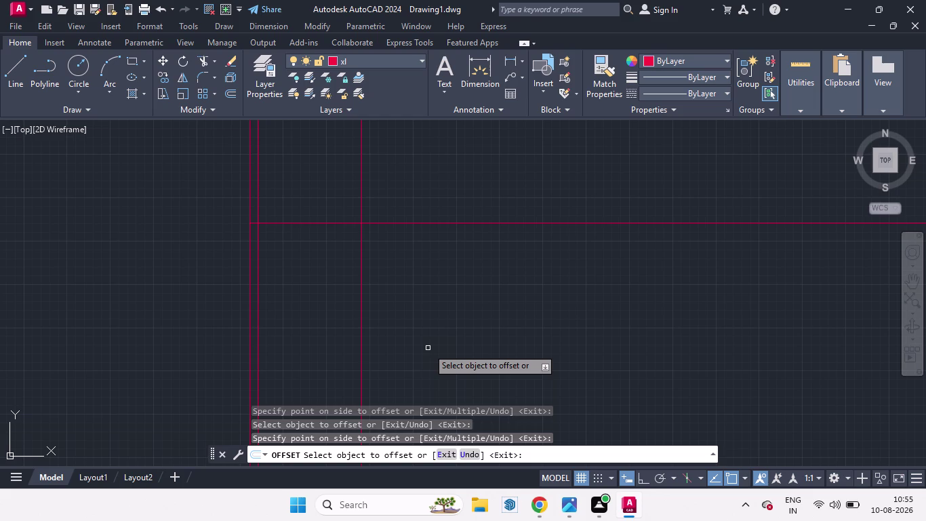
scroll(down, 3)
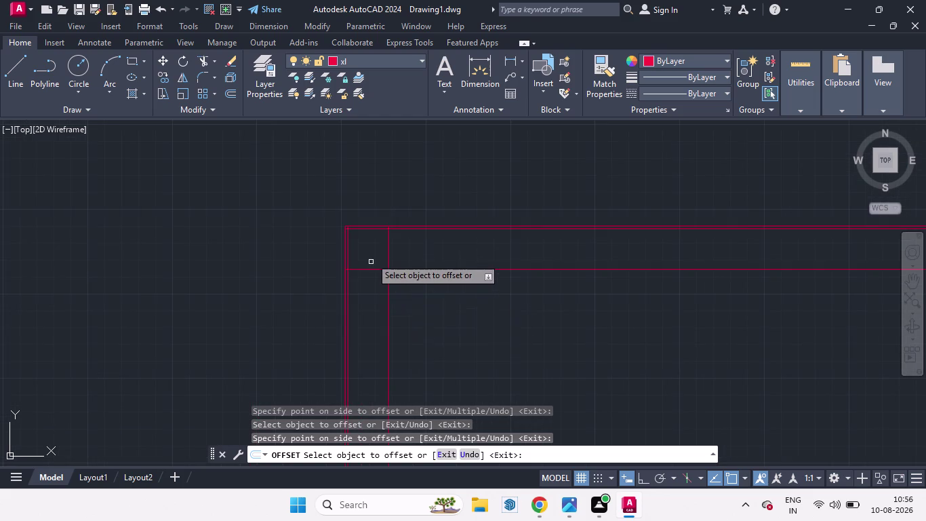
scroll(up, 3)
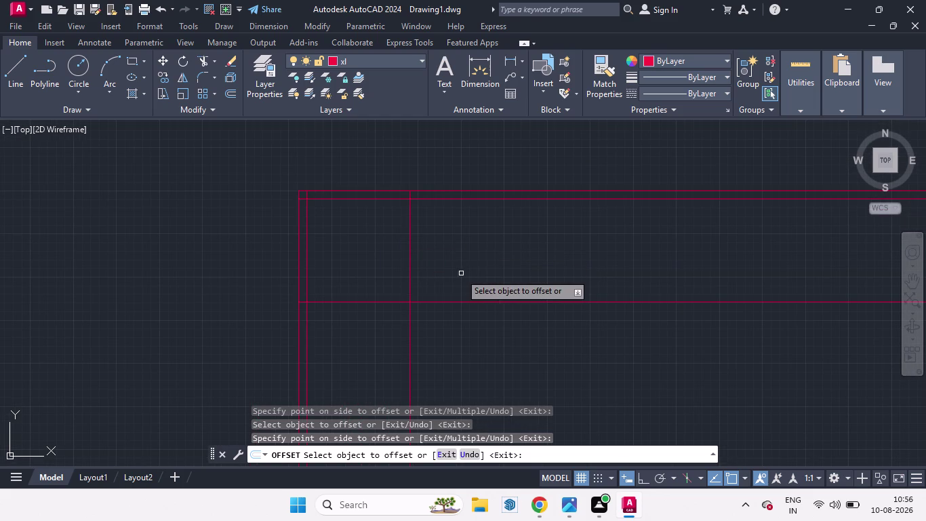
Offset the new 10' vertical and horizontal grid lines by 9" to form walls.
key(space)
key(space)
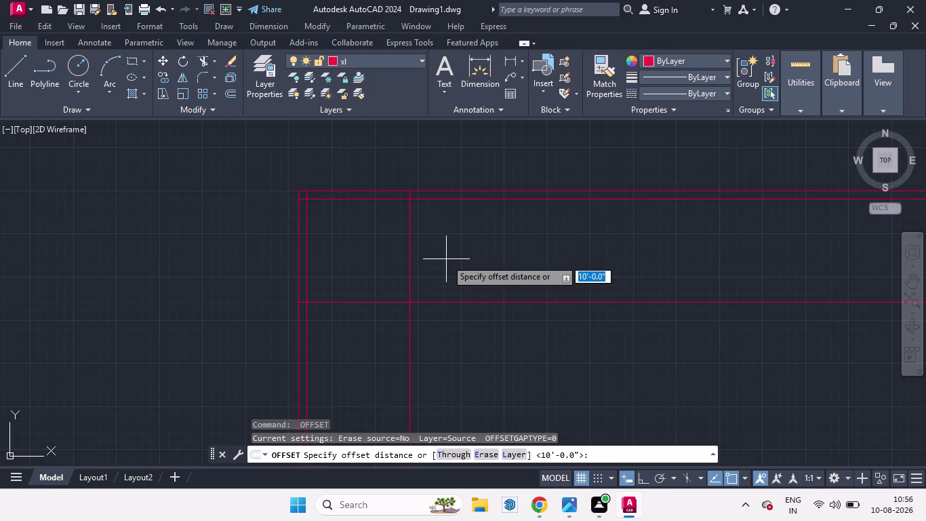
key(9)
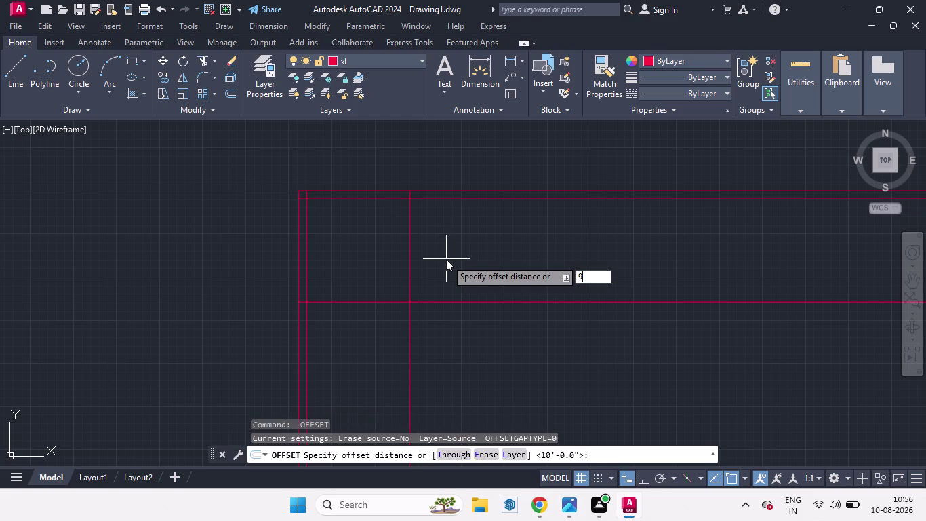
key(Return)
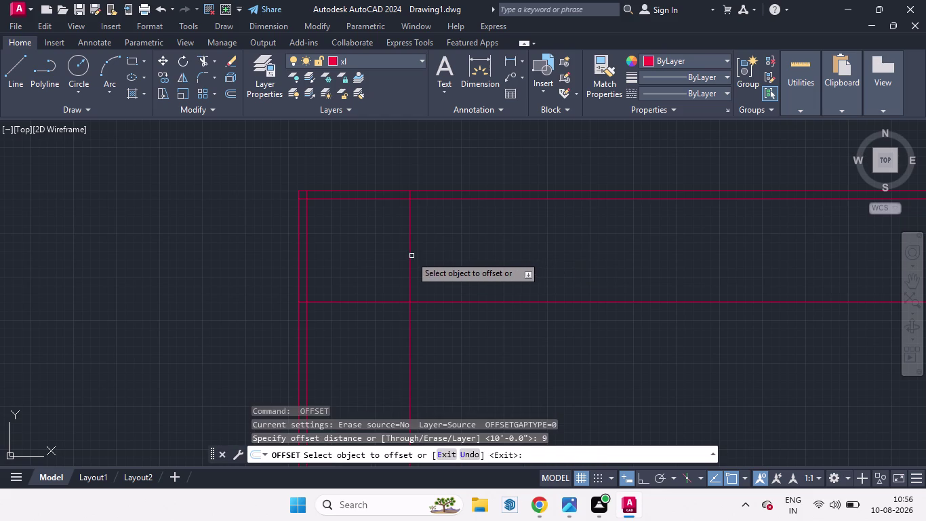
drag(410, 256, 445, 262)
click(445, 262)
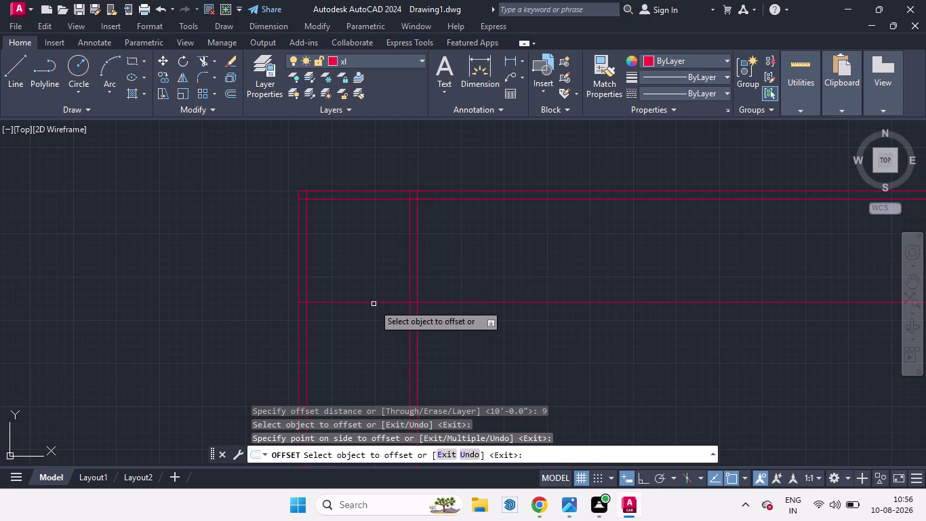
drag(372, 303, 376, 337)
click(377, 337)
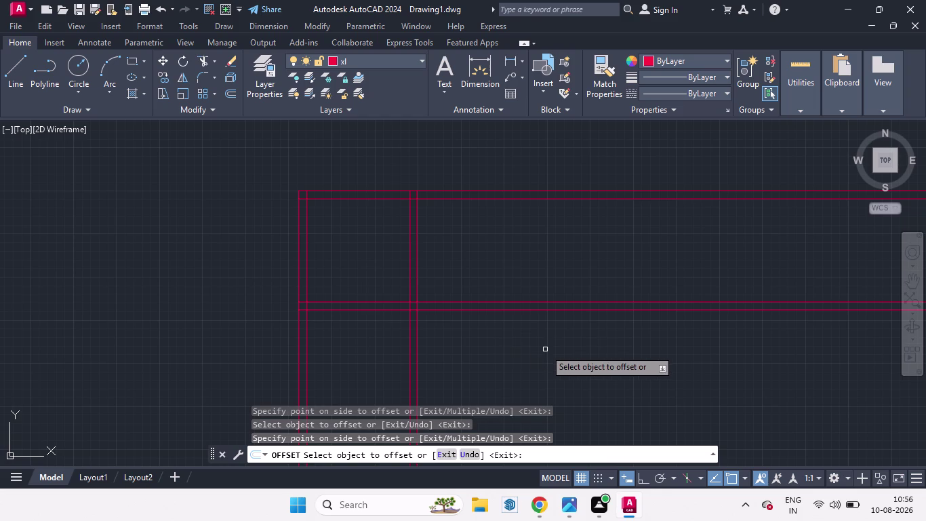
key(space)
Copy the outer east wall line 4' further east.
key(space)
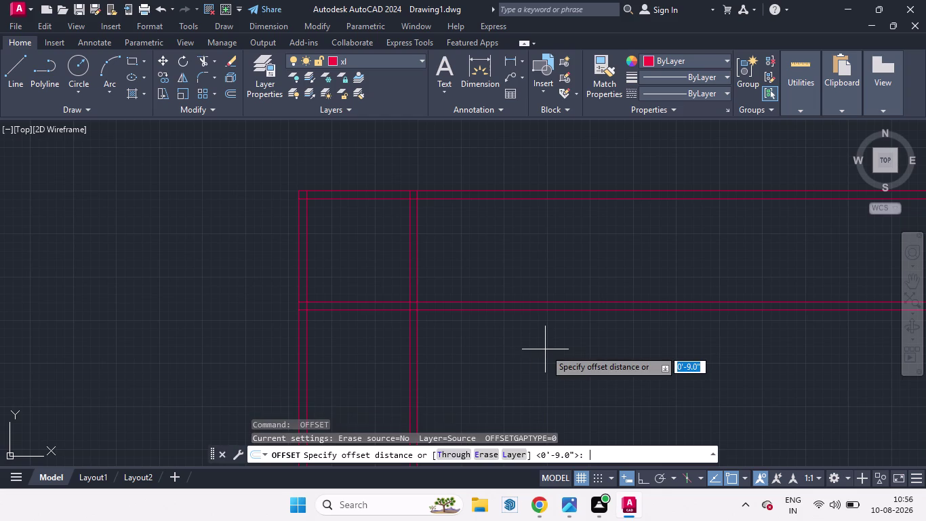
key(4)
key(apostrophe)
key(Return)
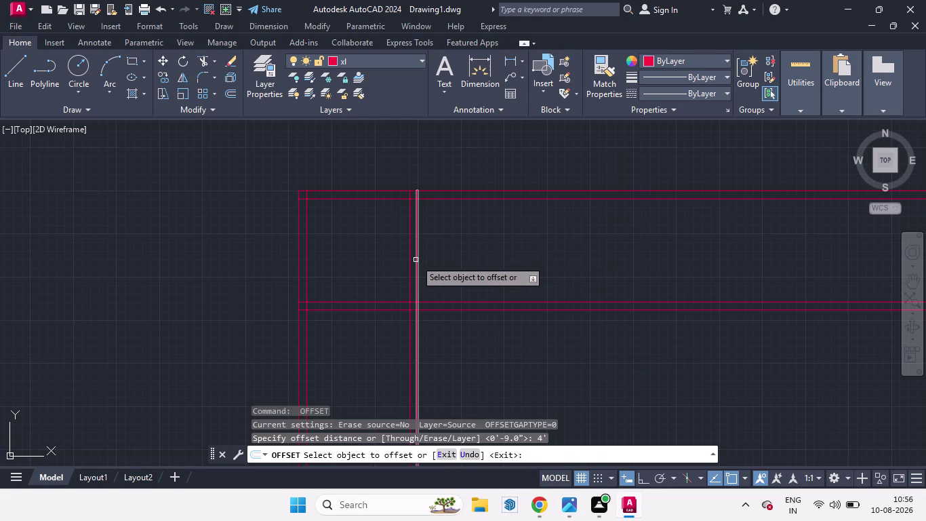
drag(416, 260, 573, 257)
click(573, 256)
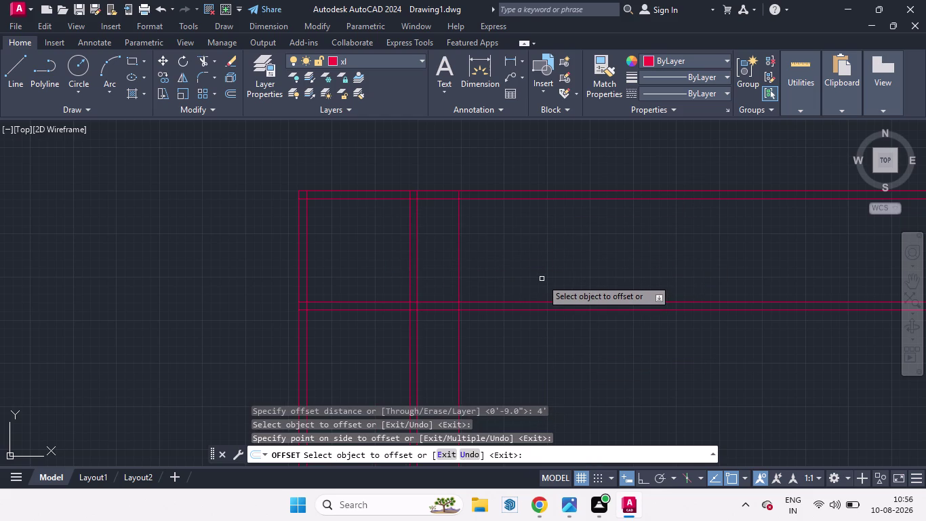
key(space)
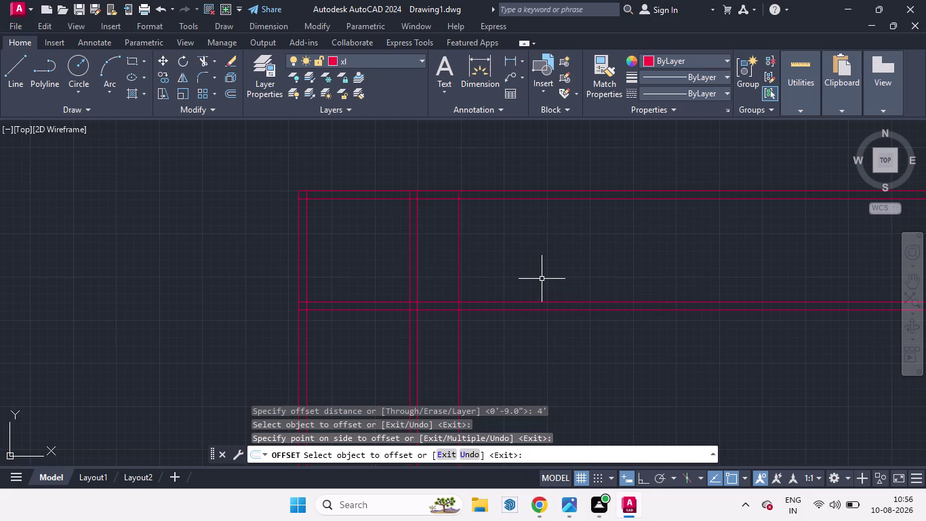
Copy the inner north wall line 6' downward.
key(space)
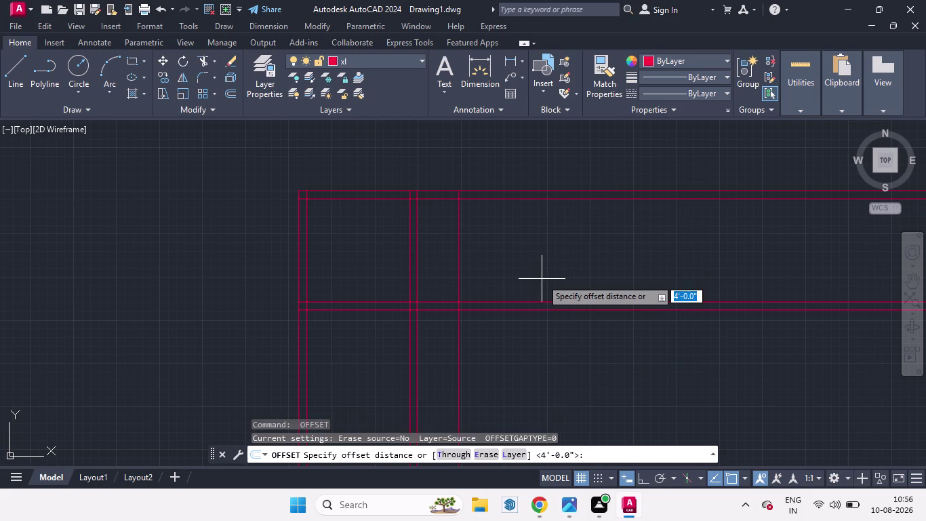
text(6')
key(Return)
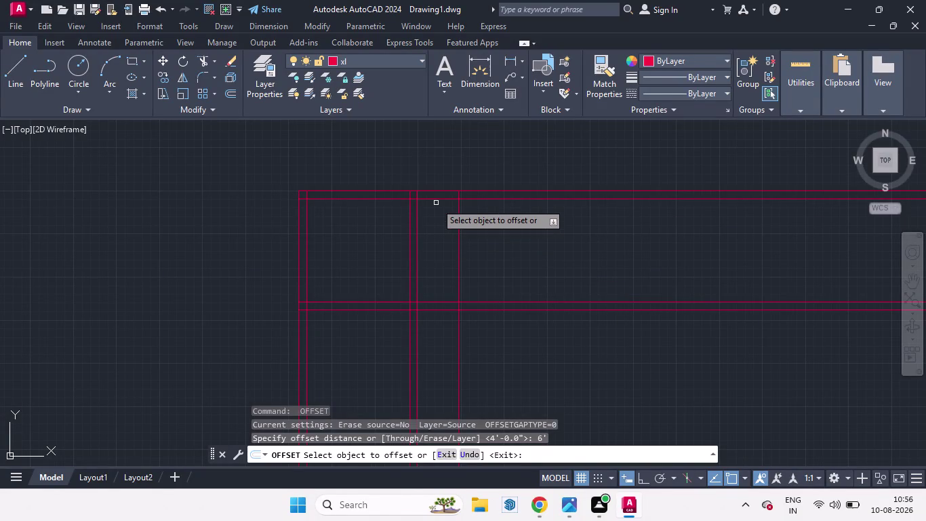
drag(431, 199, 436, 262)
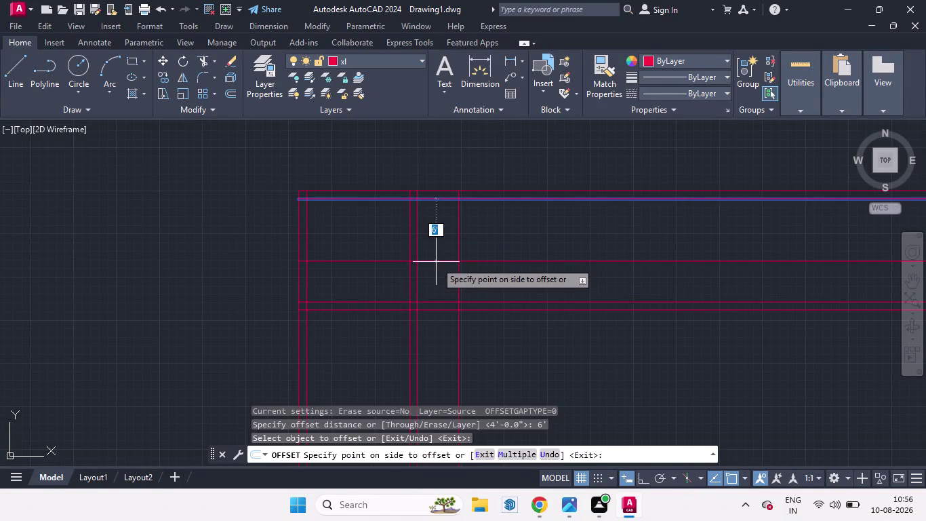
click(436, 262)
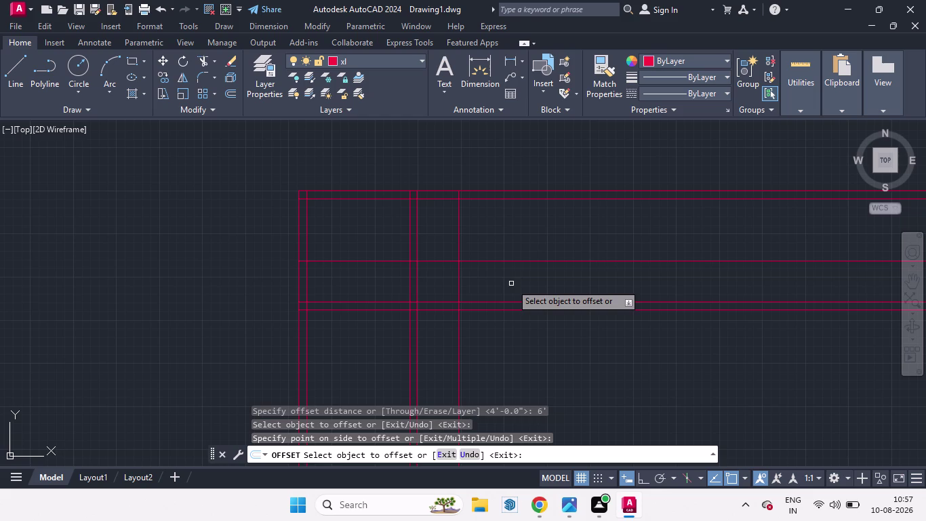
key(space)
key(space)
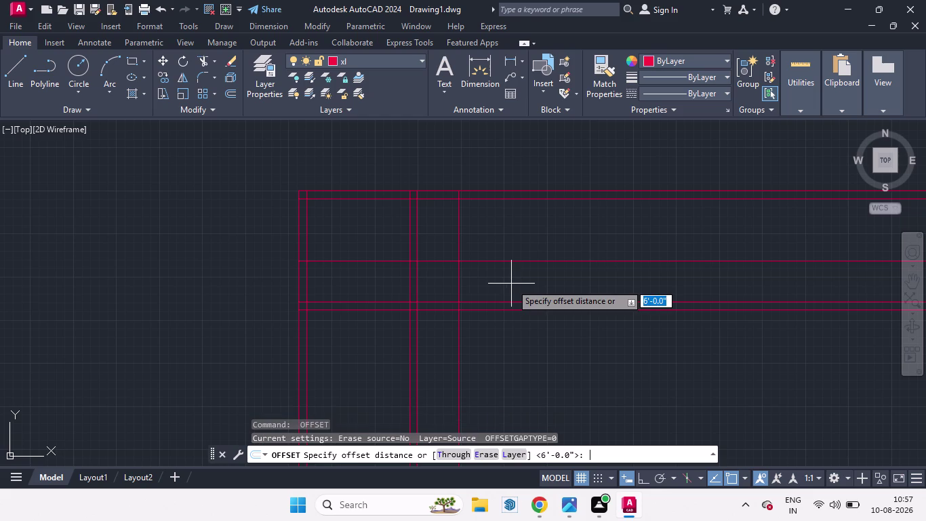
Offset the 4' vertical grid line by 9" to make it a wall.
key(9)
key(Return)
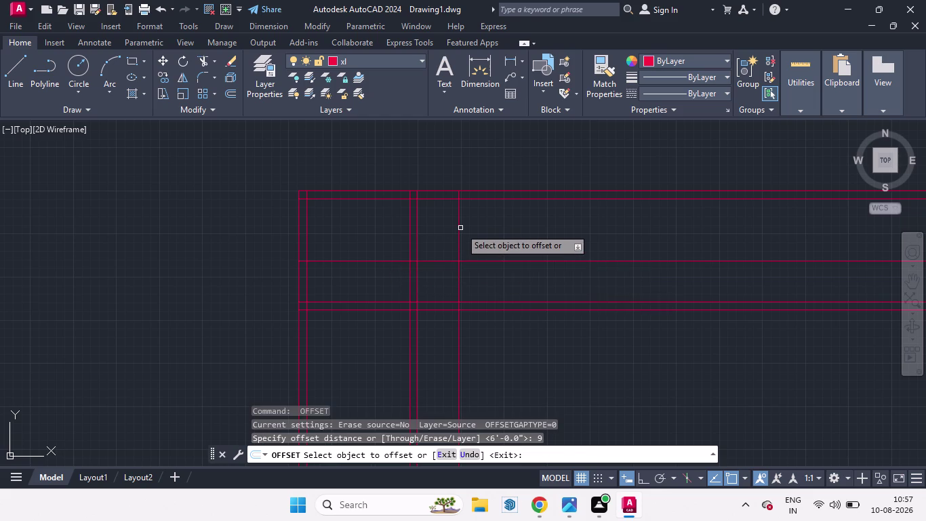
drag(459, 227, 502, 228)
click(502, 228)
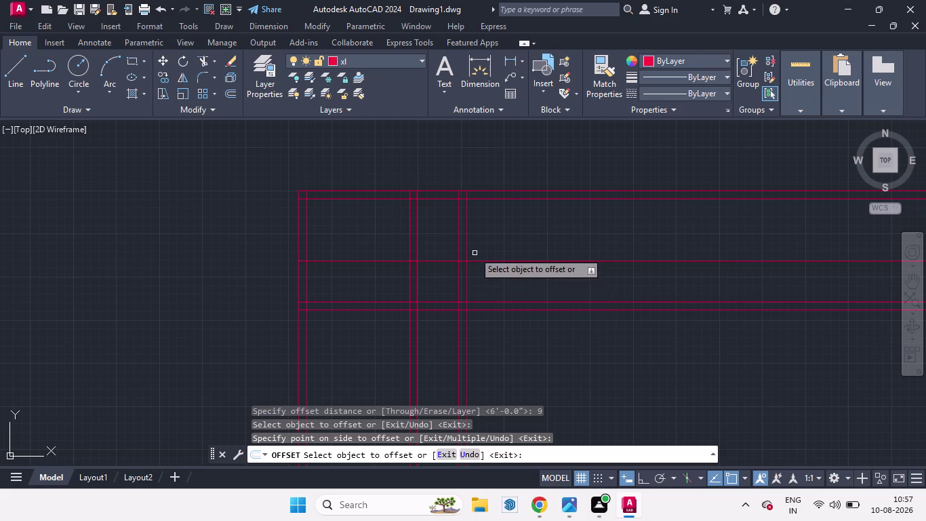
key(space)
key(space)
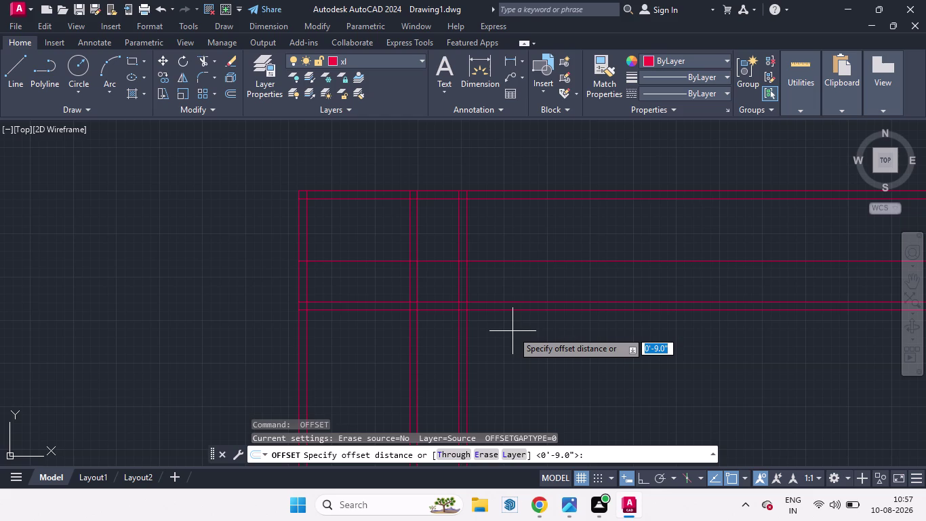
Copy the vertical line 3' further east as a new grid line.
text(3')
key(Return)
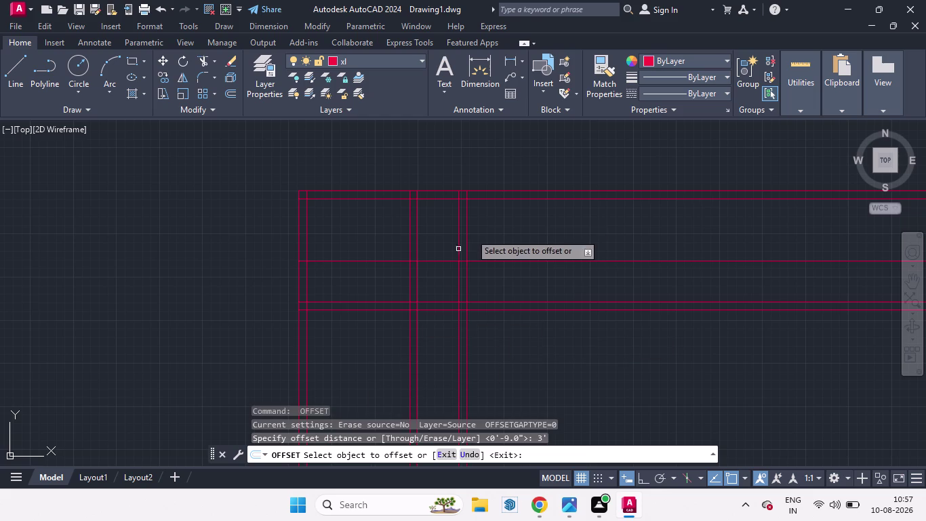
drag(468, 231, 547, 231)
click(547, 231)
key(space)
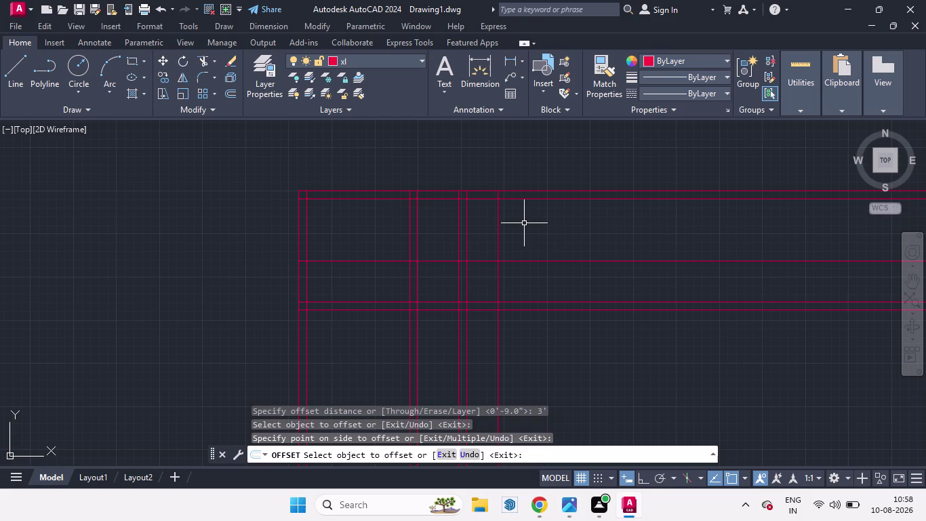
key(space)
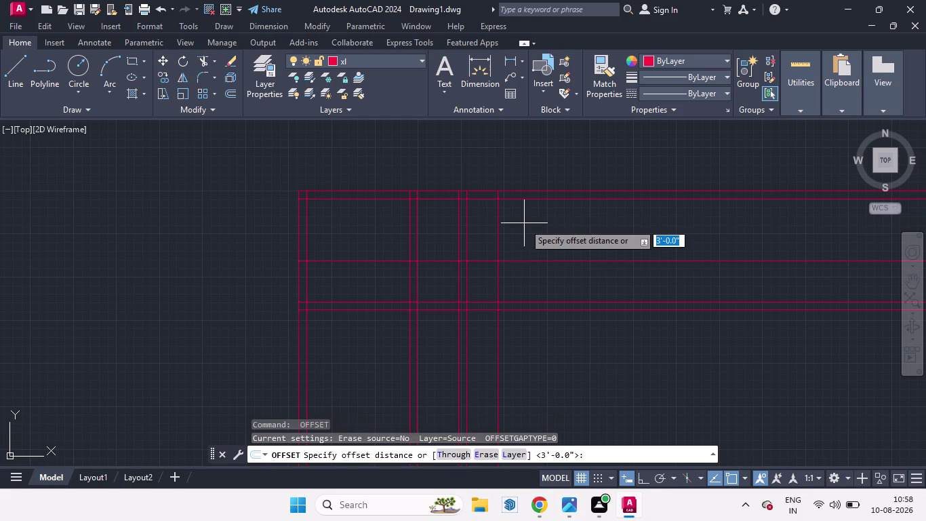
Copy the horizontal line 4'6" lower.
key(4)
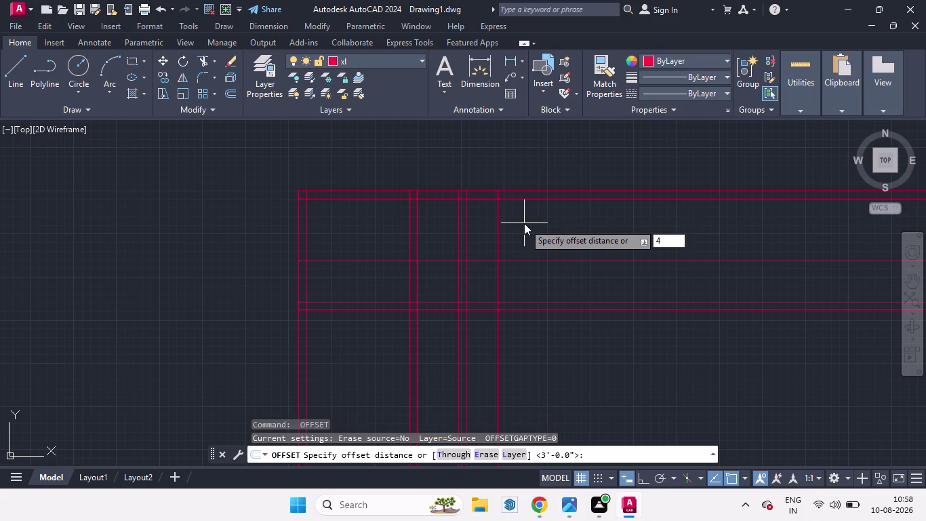
text('6)
key(Return)
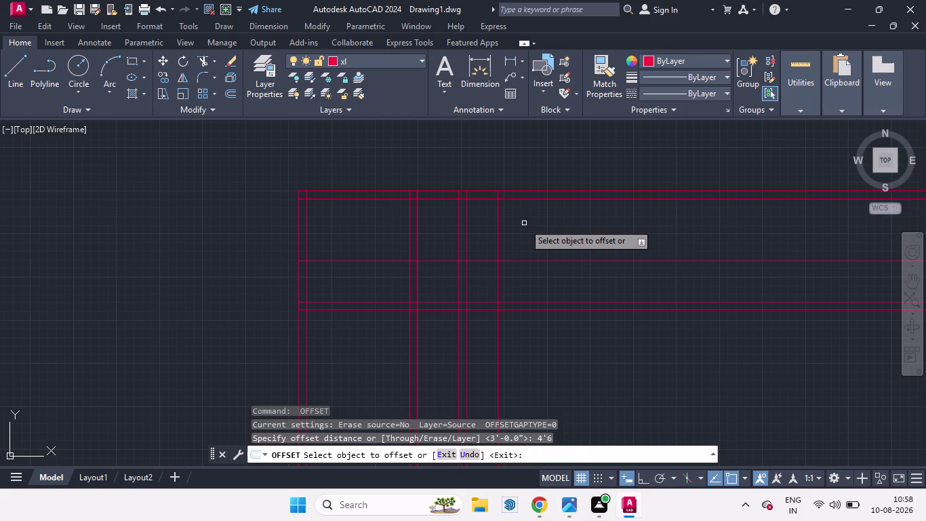
drag(479, 199, 486, 242)
click(486, 242)
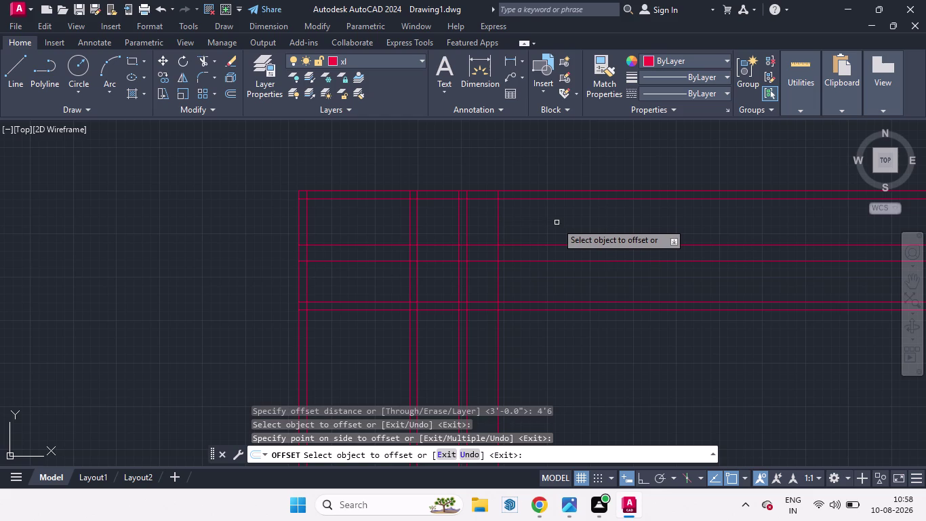
key(space)
key(space)
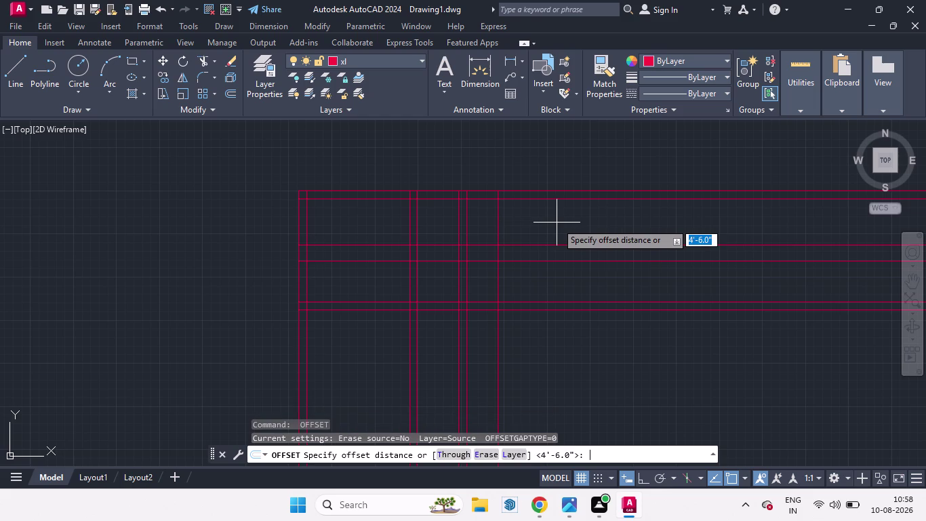
Offset the new vertical grid line by 9" to form a wall.
key(9)
key(Return)
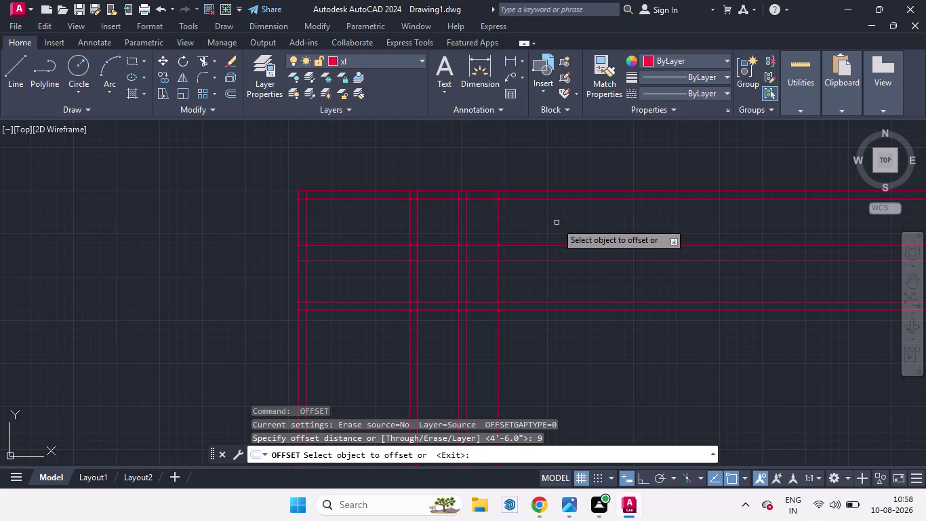
drag(498, 228, 544, 225)
click(544, 225)
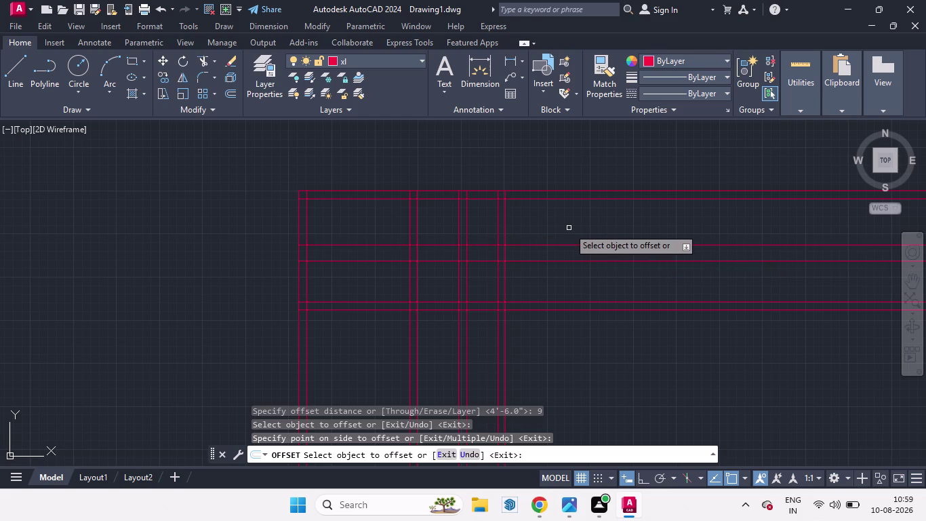
key(space)
key(space)
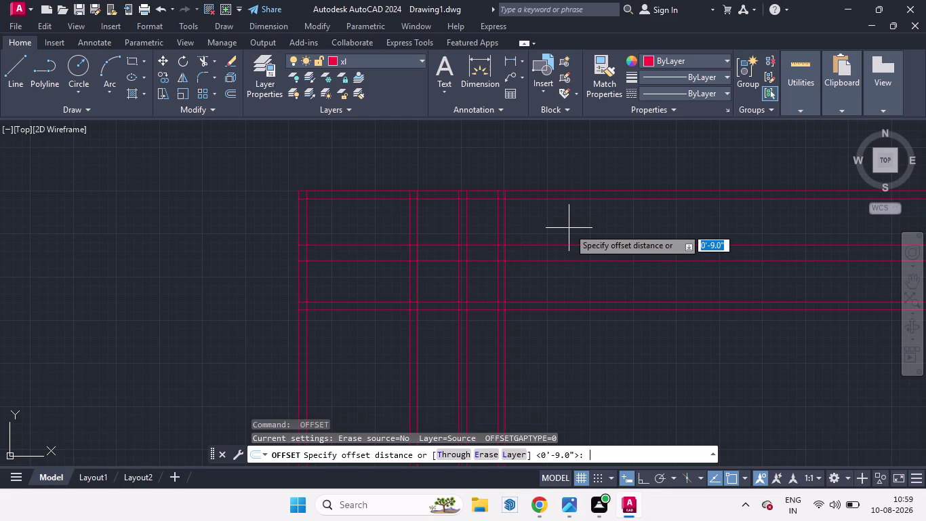
Copy the last vertical line 5' further east.
key(5)
key(apostrophe)
key(Return)
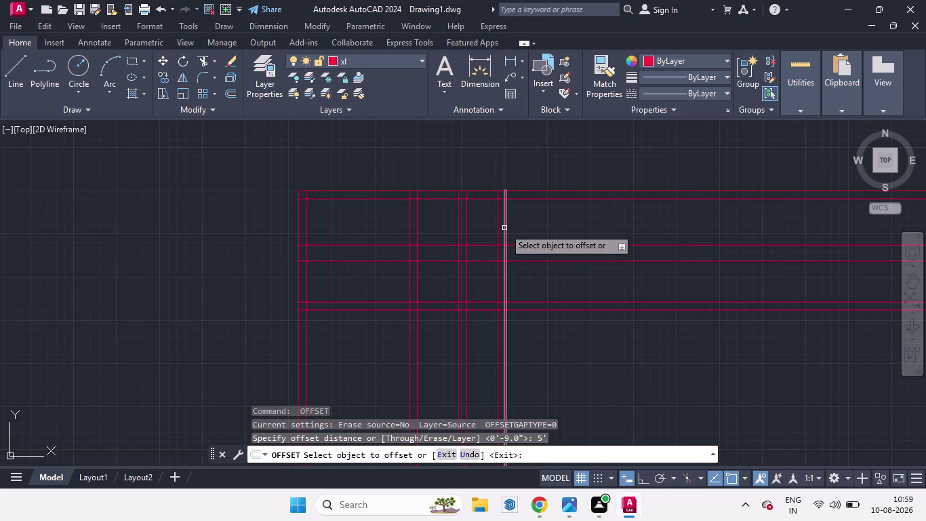
drag(505, 228, 587, 232)
click(587, 233)
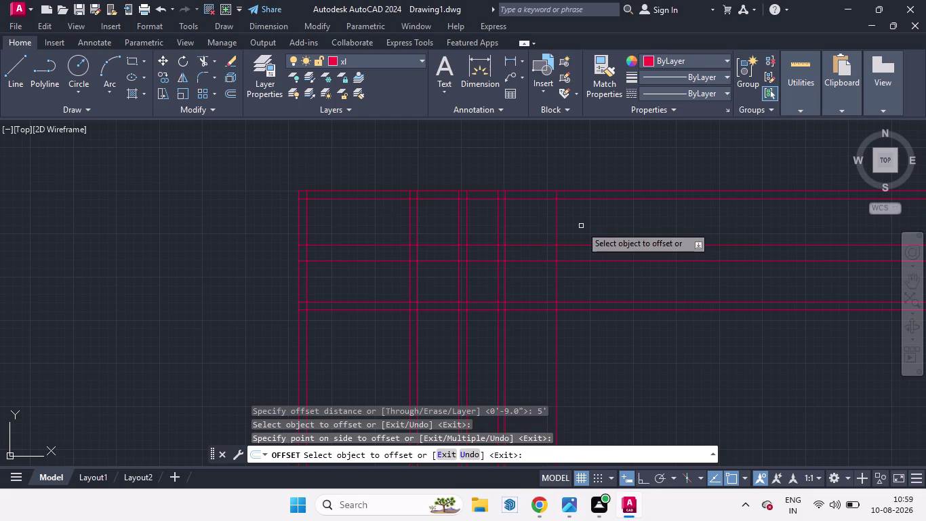
key(space)
key(space)
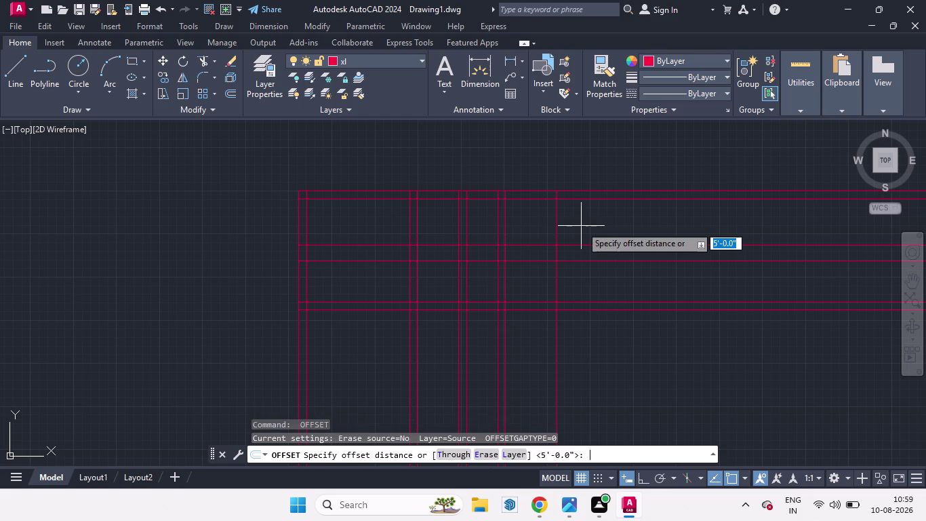
Copy the top horizontal line 4' downward.
key(4)
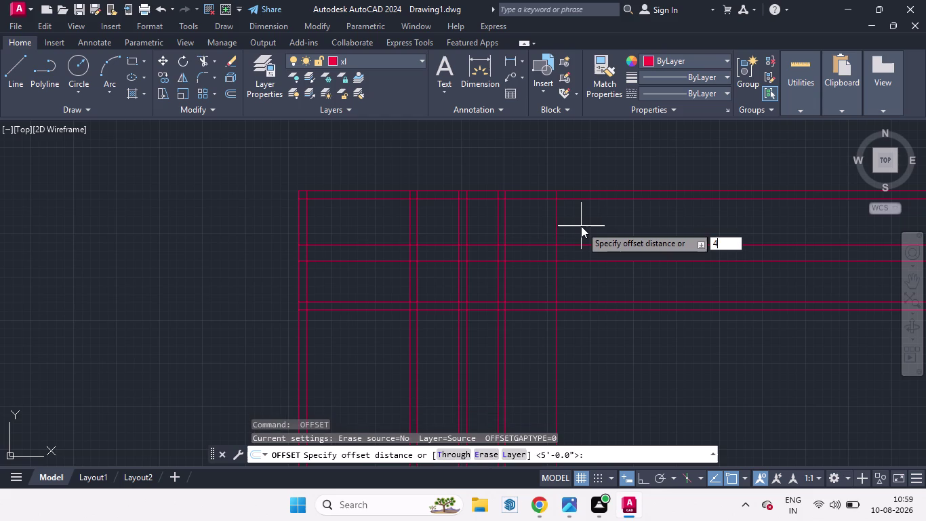
key(apostrophe)
key(Return)
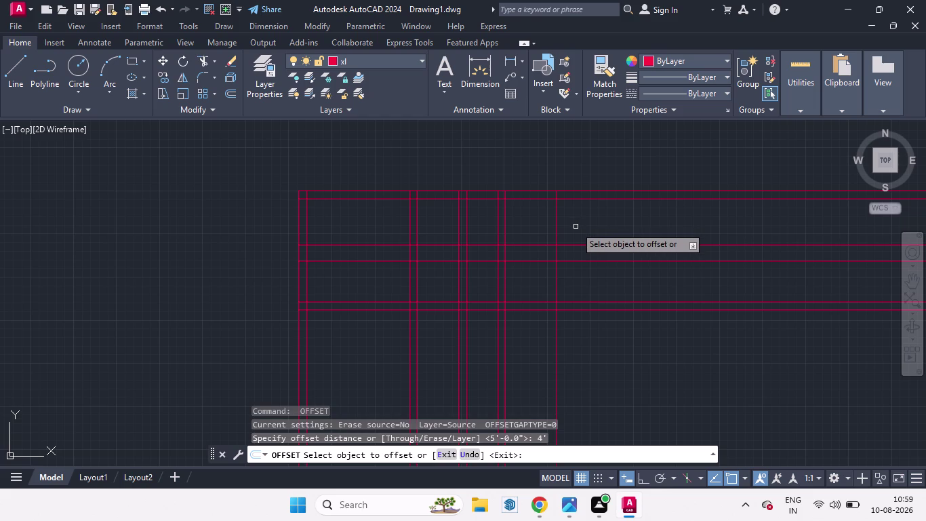
drag(574, 199, 575, 217)
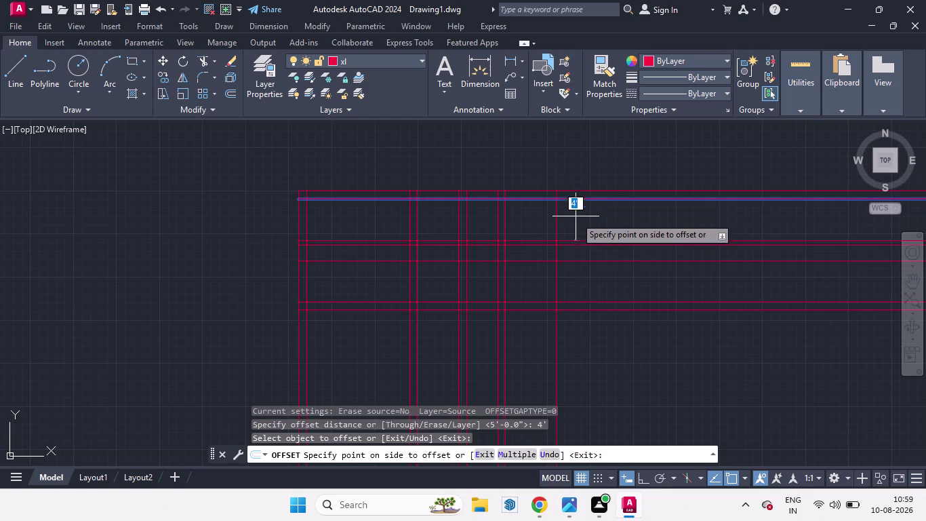
drag(576, 218, 579, 234)
click(579, 234)
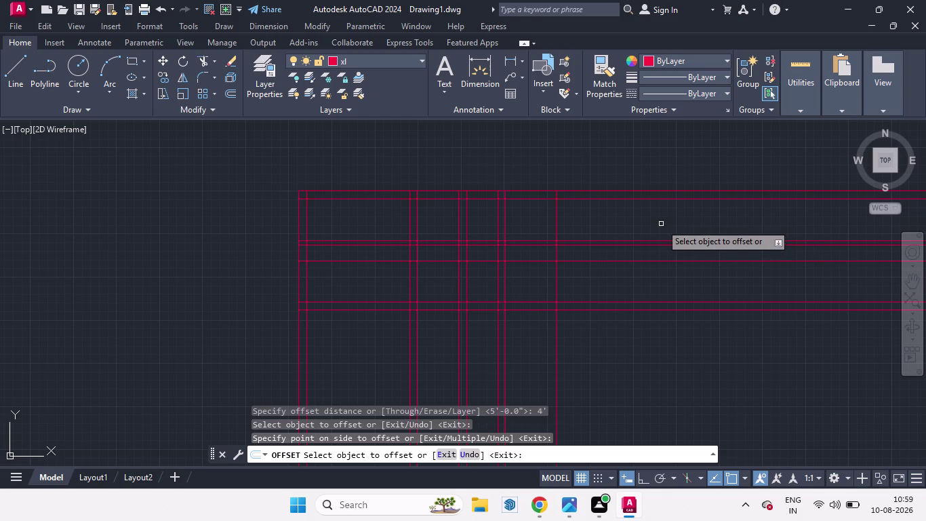
key(space)
key(space)
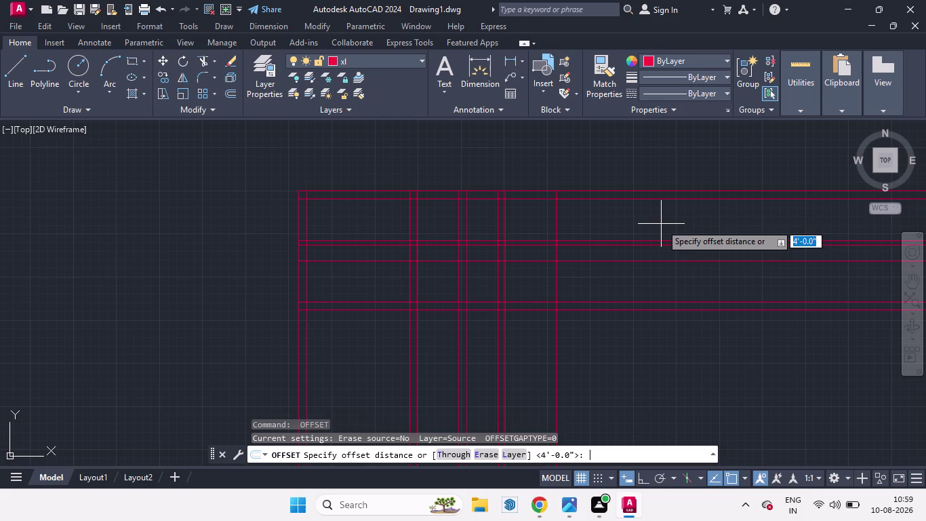
Offset the newest vertical line by 9" to form a wall.
key(9)
key(Return)
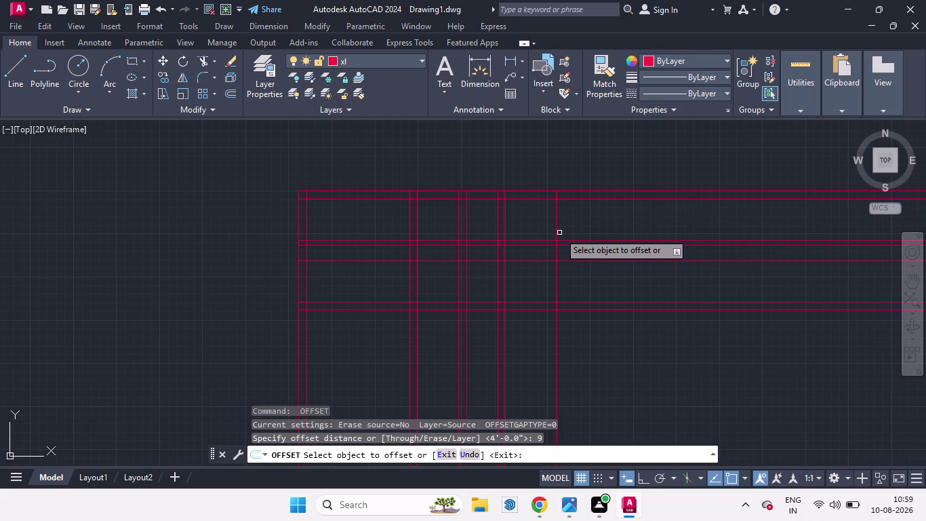
drag(571, 232, 590, 229)
drag(558, 232, 590, 231)
click(590, 231)
key(space)
text(tr)
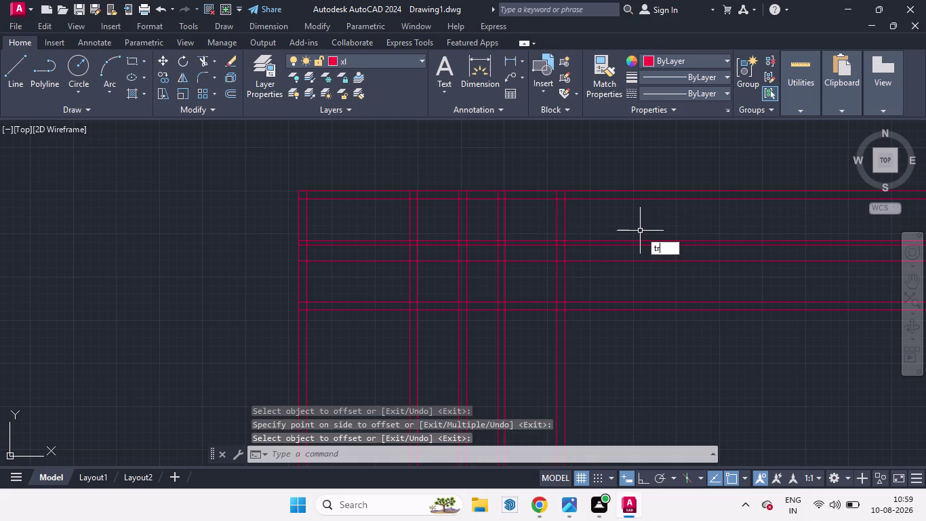
Trim line ends beyond the outer grid, at the corner and the left edge.
key(Return)
key(Return)
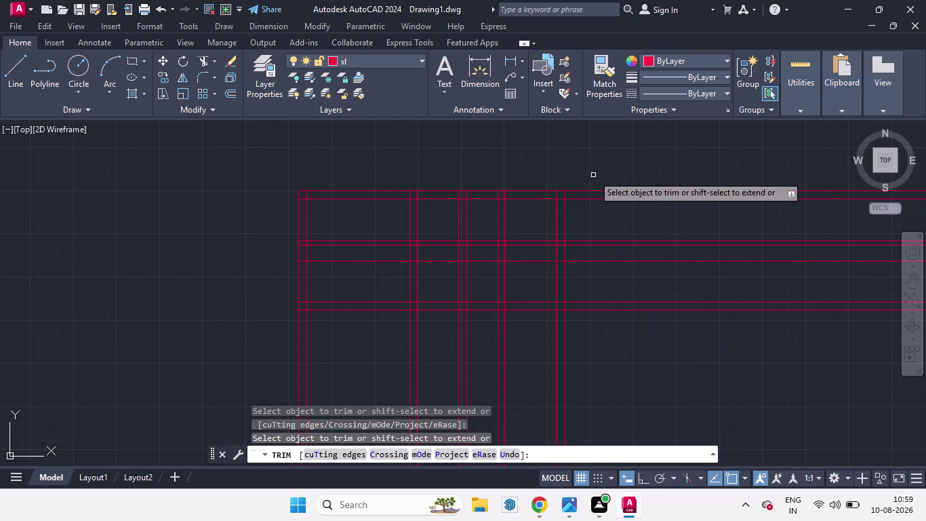
drag(596, 166, 595, 347)
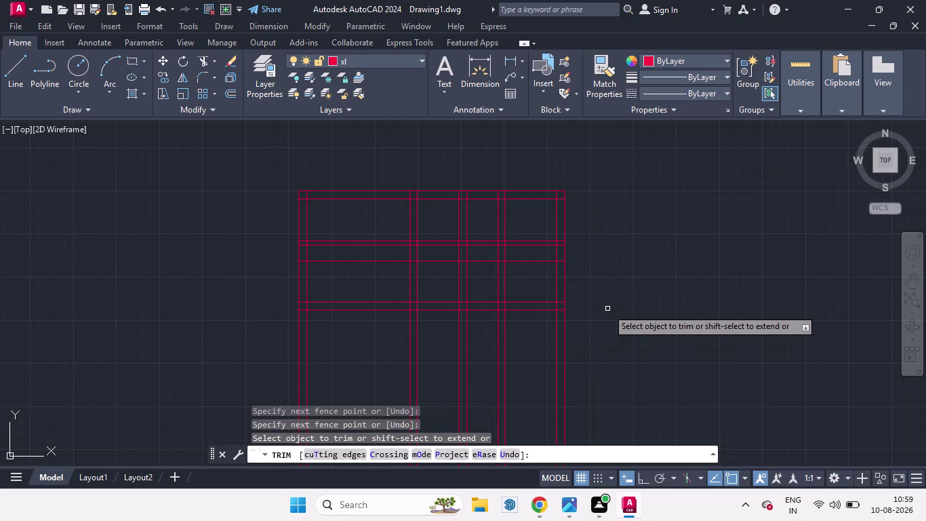
scroll(up, 3)
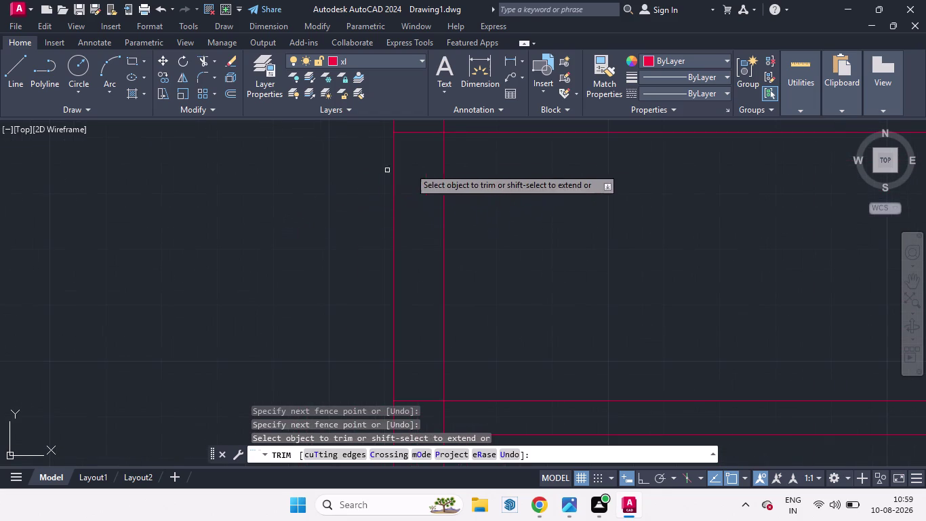
scroll(down, 3)
click(426, 175)
click(413, 183)
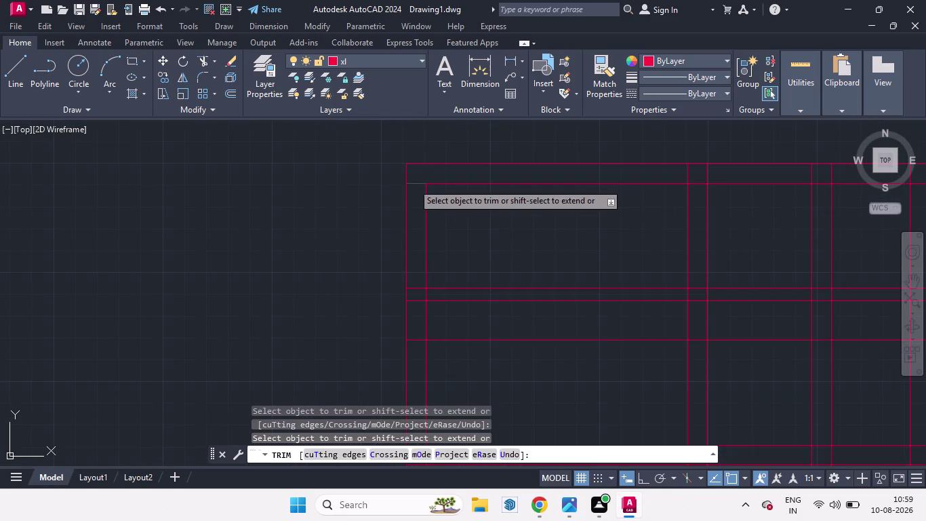
drag(417, 265, 420, 343)
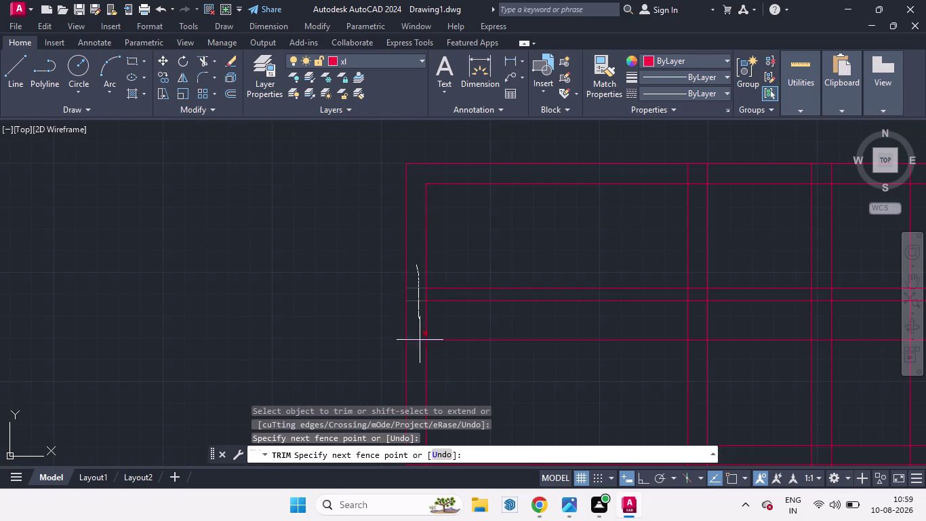
drag(419, 344, 419, 361)
Fence-trim the inner horizontal and short lines in the left bay.
scroll(up, 3)
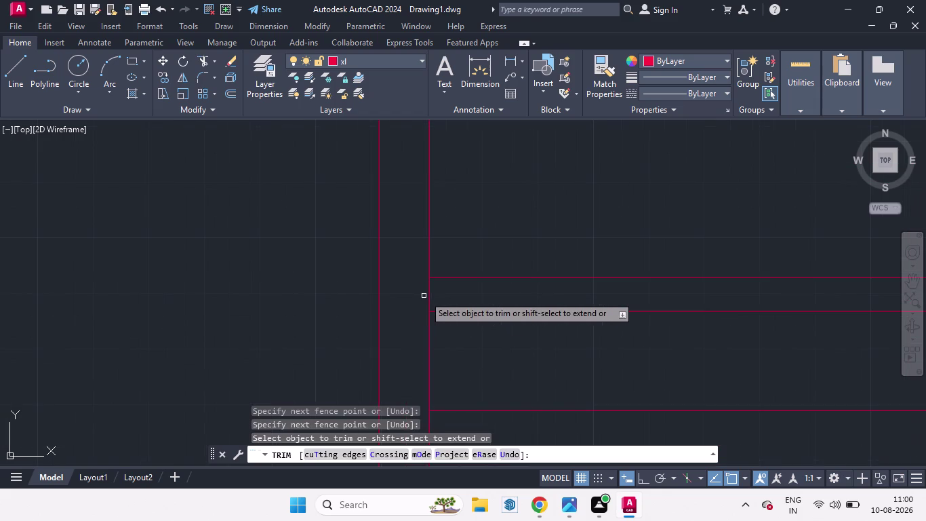
drag(451, 293, 390, 293)
scroll(down, 3)
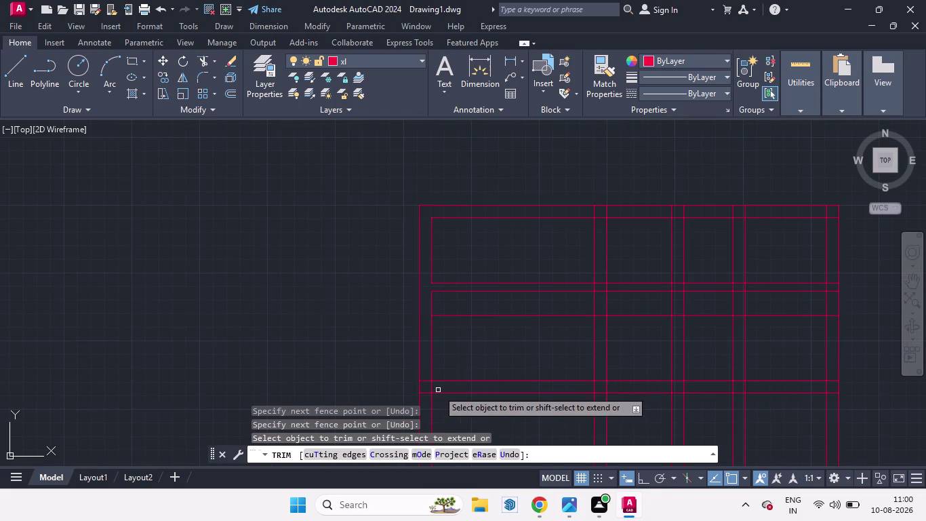
scroll(up, 3)
drag(381, 315, 386, 381)
scroll(down, 3)
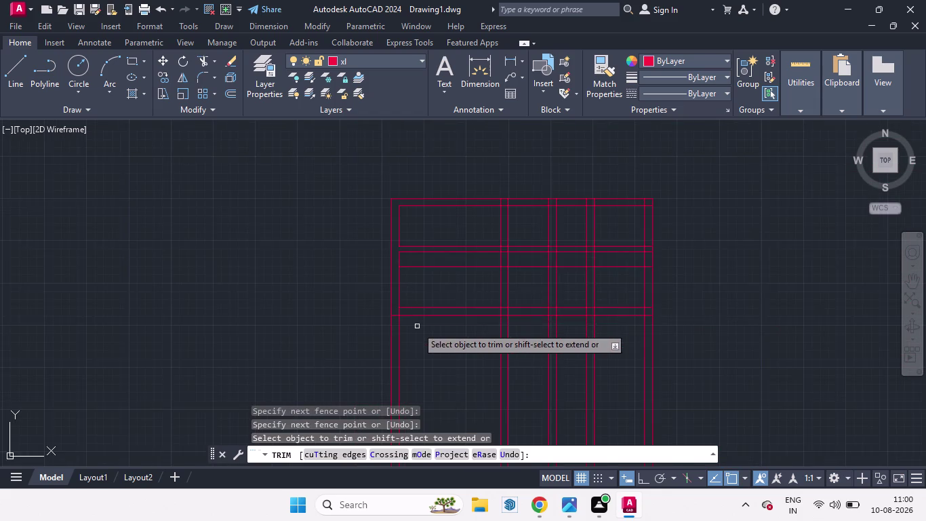
scroll(up, 3)
drag(353, 253, 321, 297)
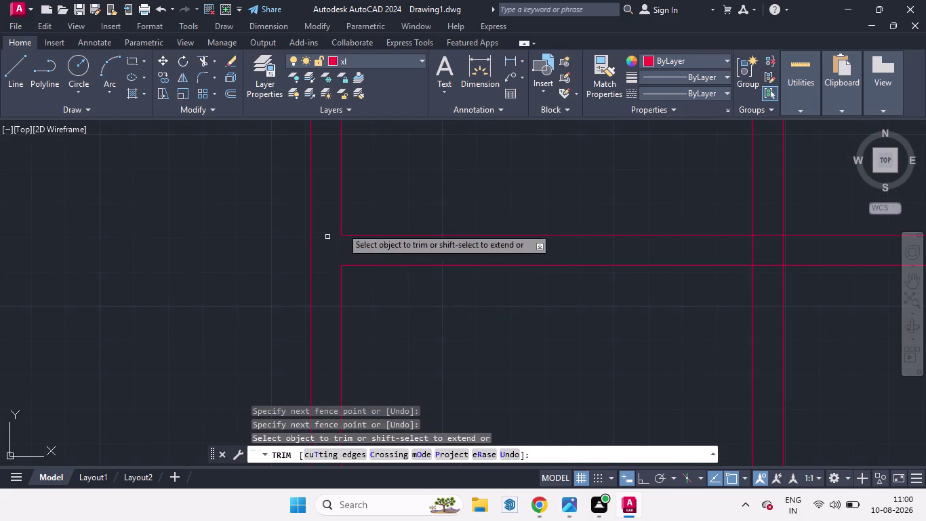
scroll(down, 3)
scroll(up, 3)
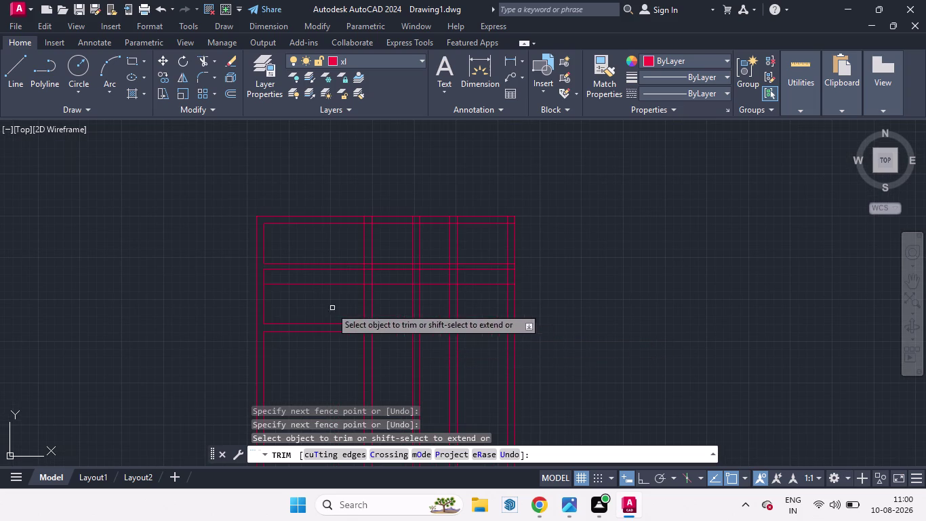
drag(297, 248, 297, 284)
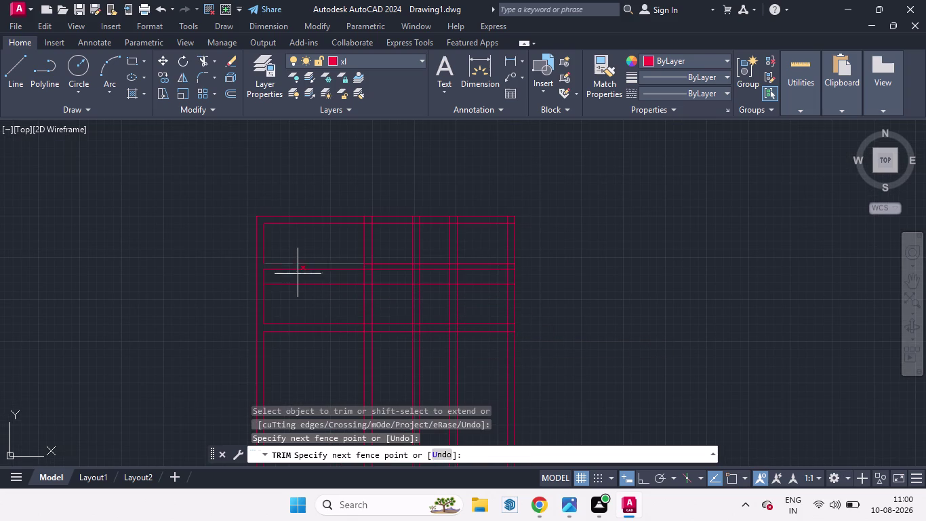
drag(298, 284, 302, 319)
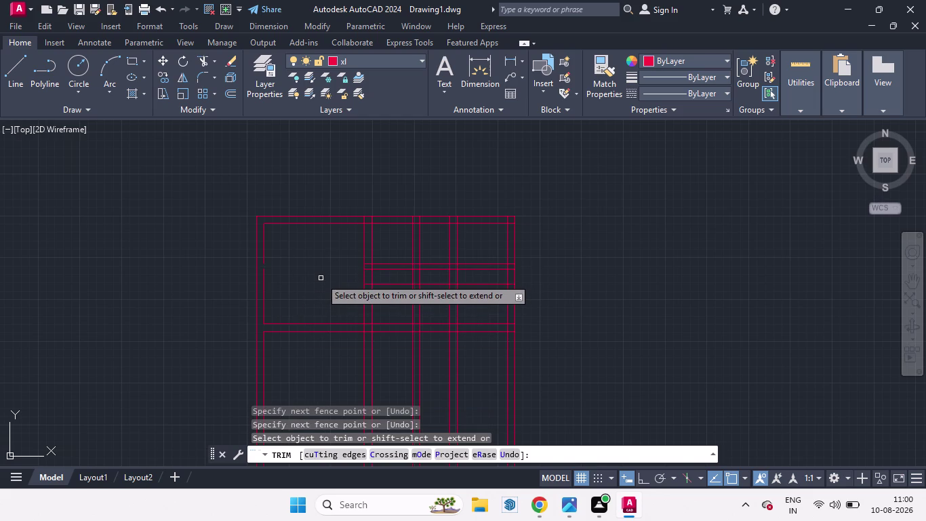
key(space)
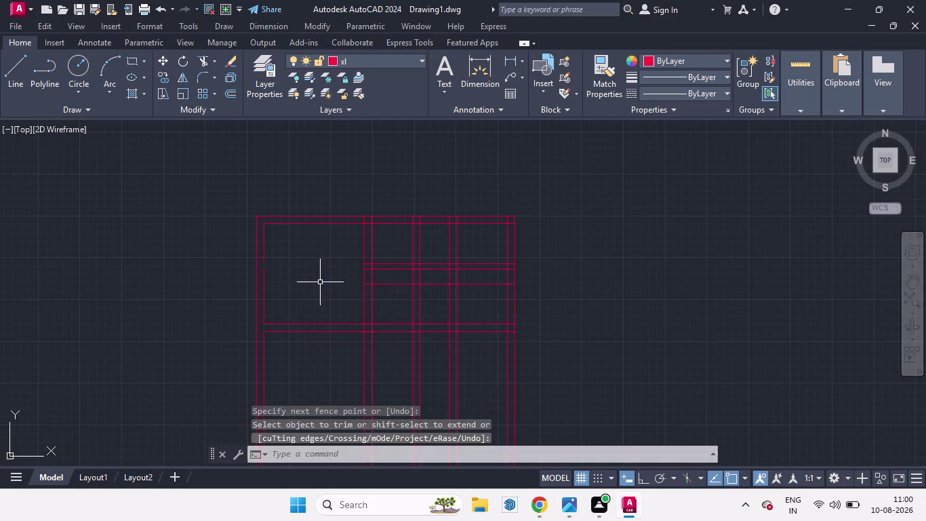
Extend a line to its boundary with EX.
text(ex)
key(Return)
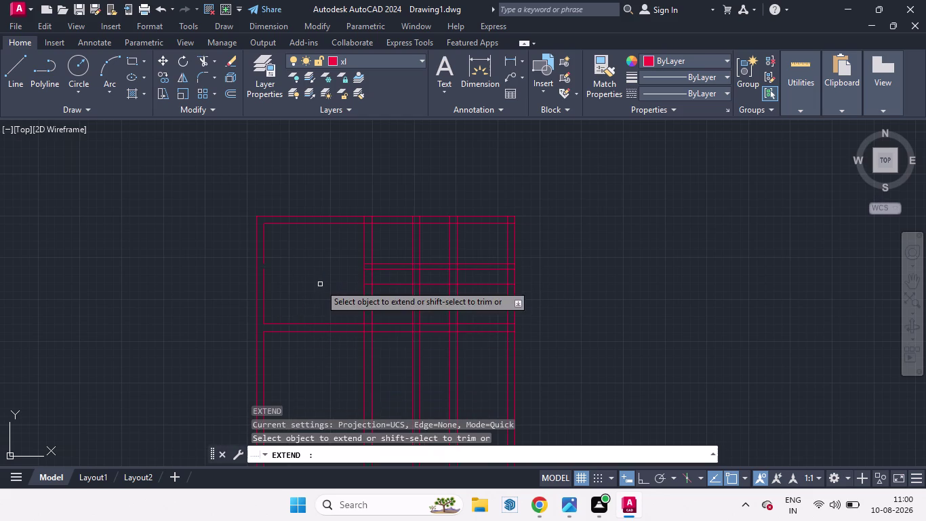
click(264, 281)
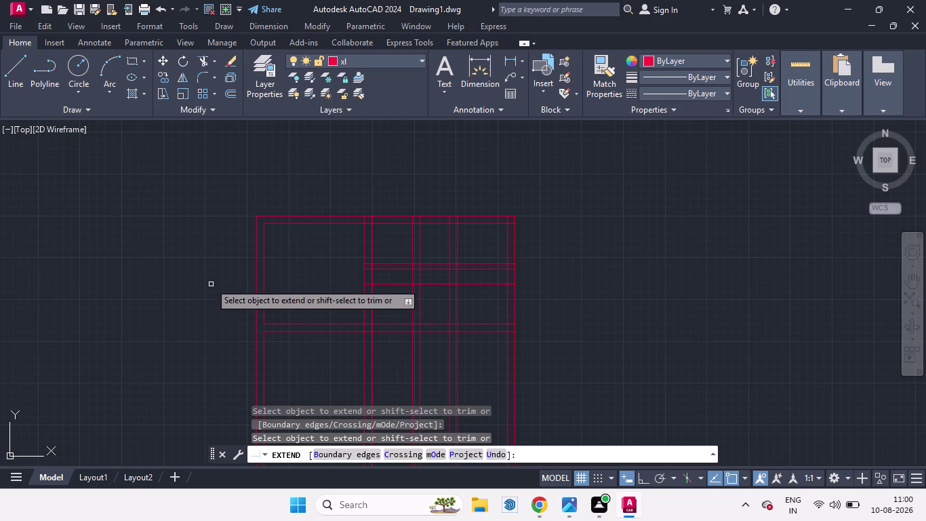
key(space)
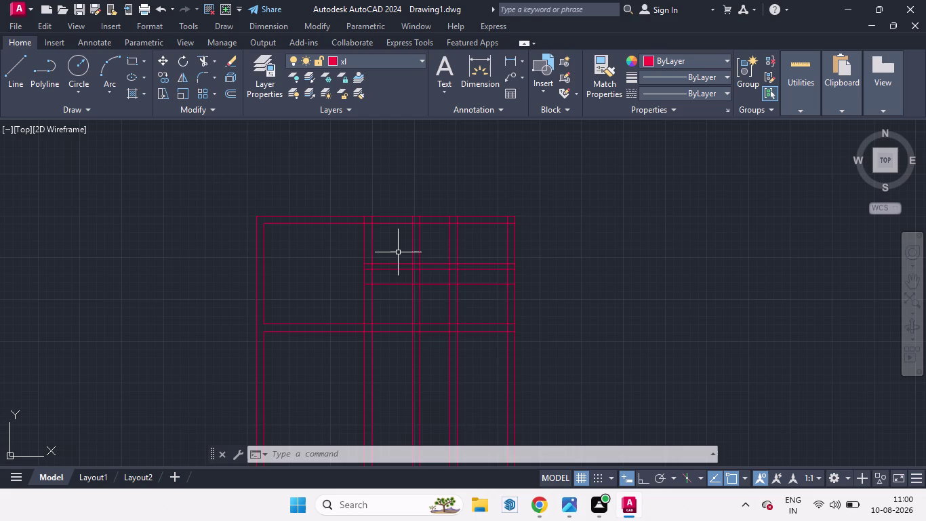
Restart Trim with TR and zoom in on the upper part of the plan.
text(tr)
key(Return)
key(Return)
drag(388, 252, 389, 277)
scroll(up, 3)
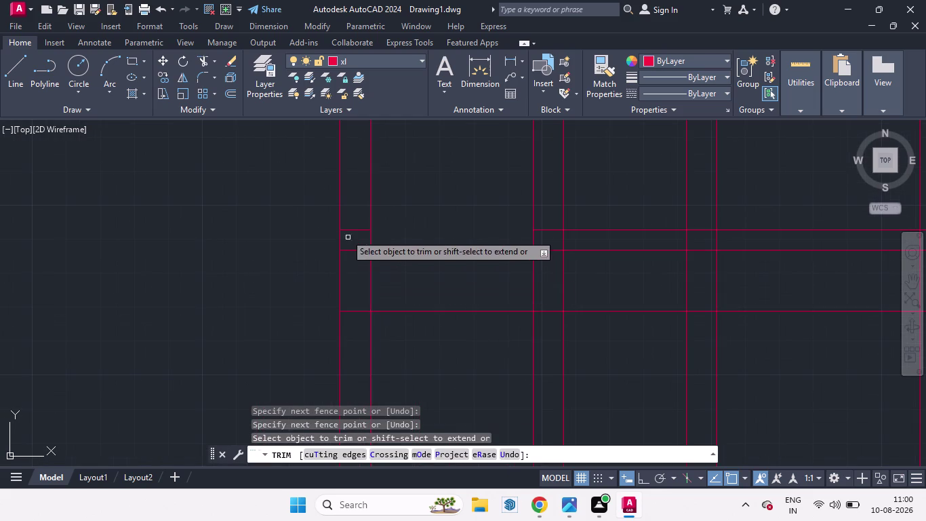
drag(348, 201, 351, 277)
scroll(down, 3)
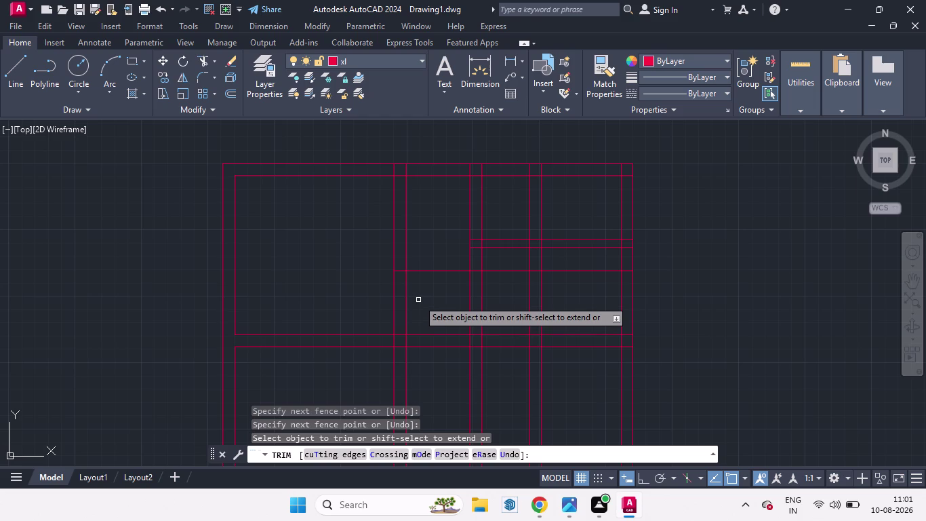
Trim overlapping wall-line pieces in the upper right bays and top right corner.
click(502, 240)
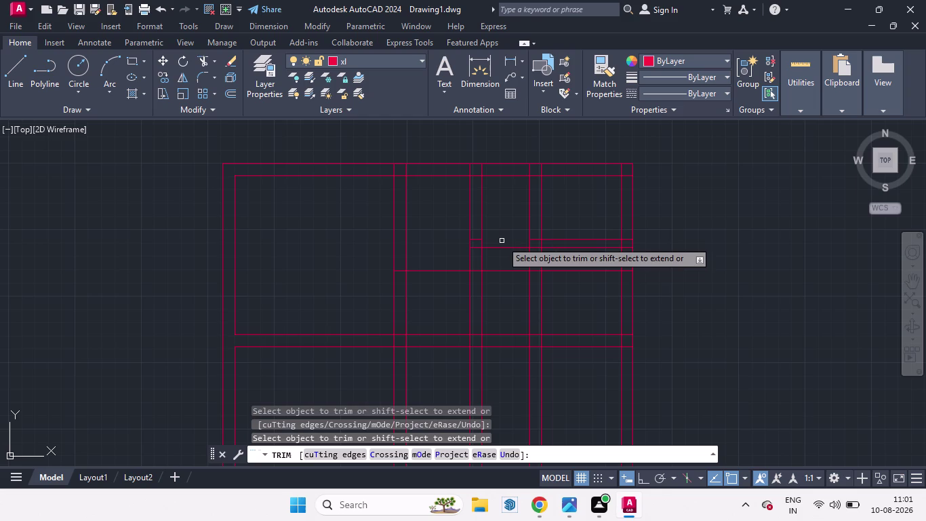
click(477, 240)
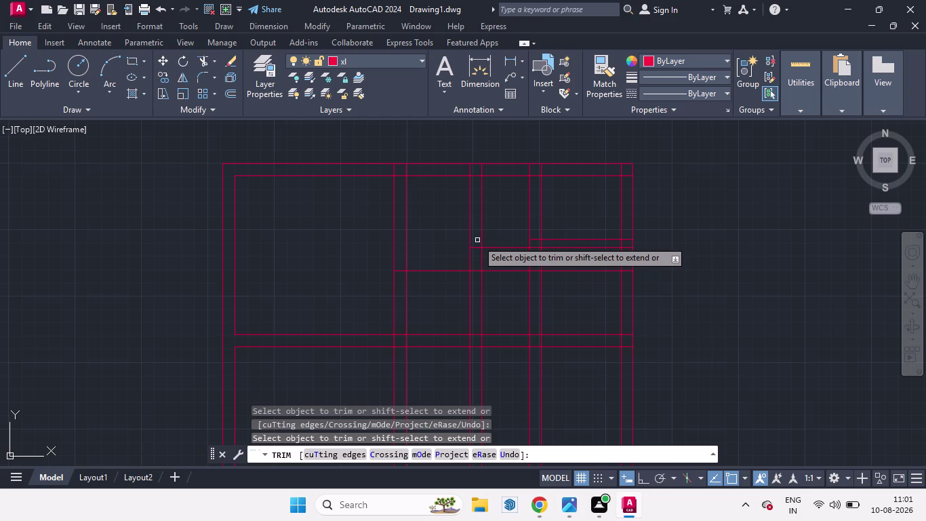
click(476, 248)
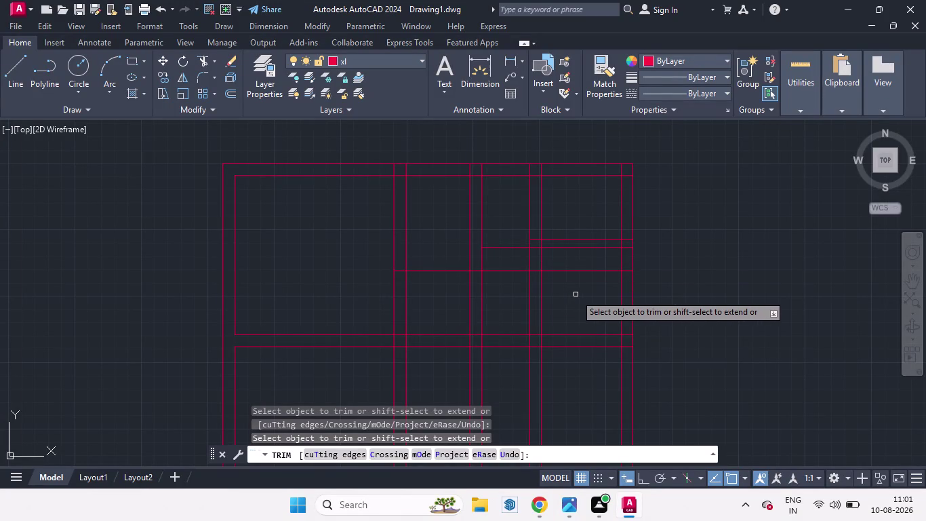
click(537, 238)
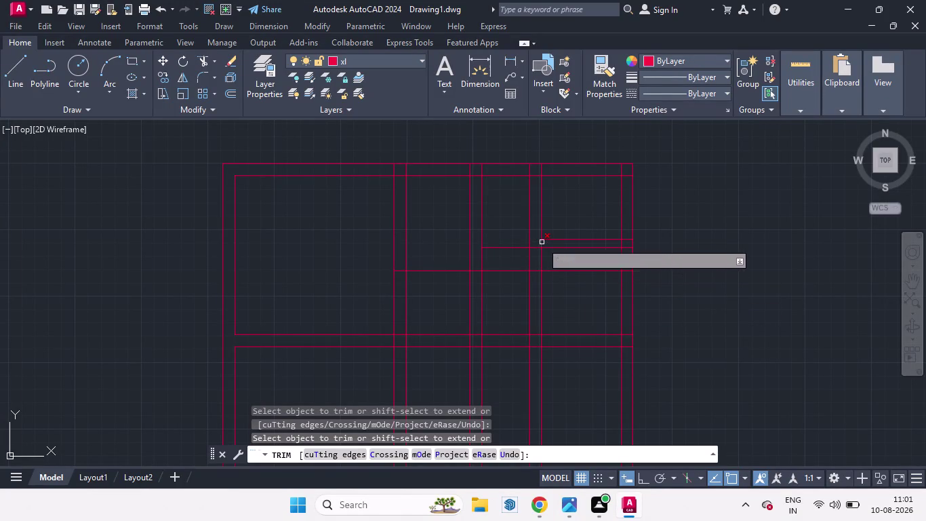
click(541, 242)
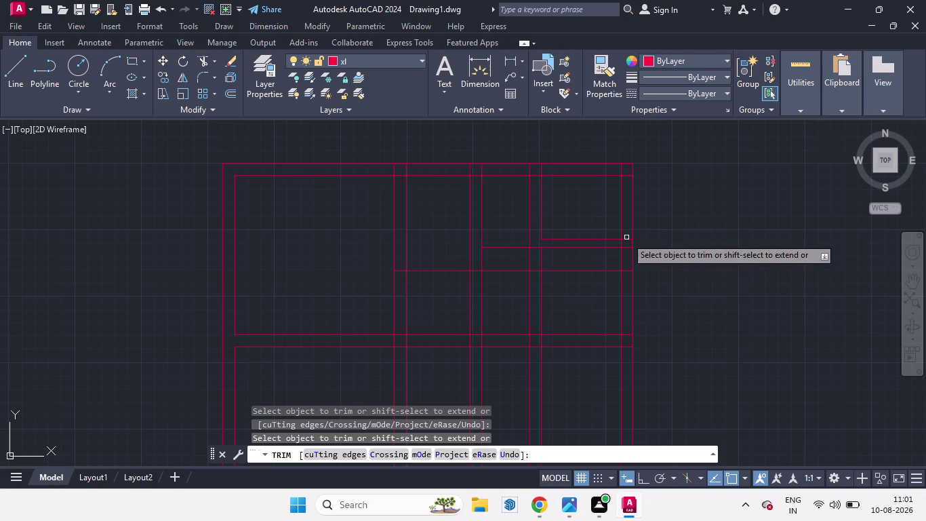
click(628, 239)
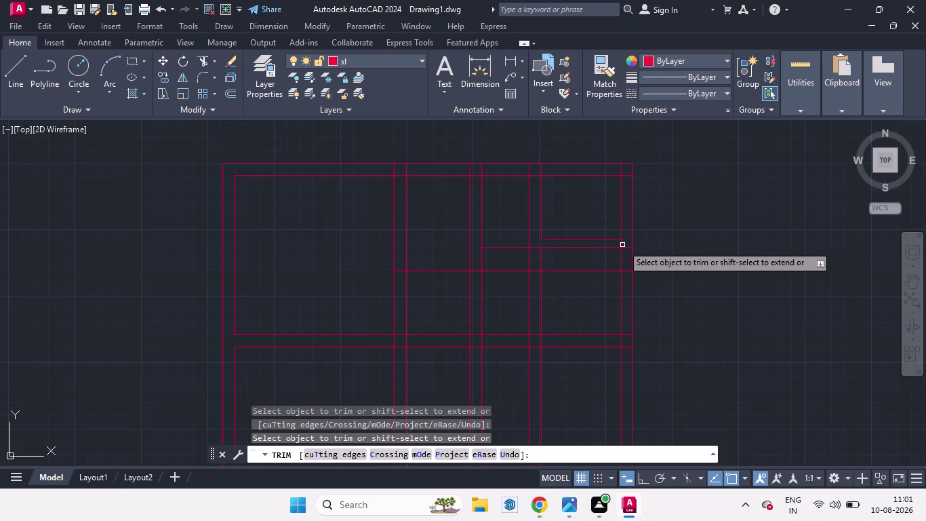
click(621, 245)
click(628, 249)
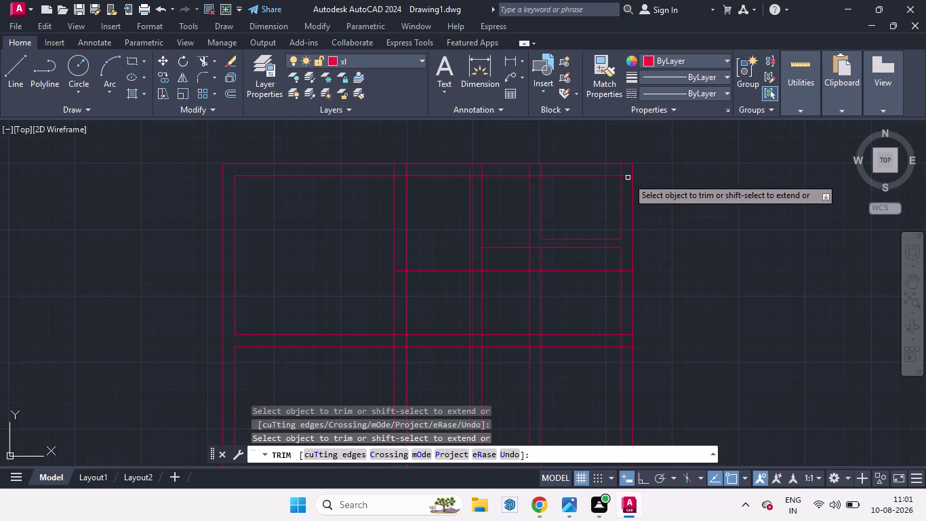
click(628, 174)
click(620, 170)
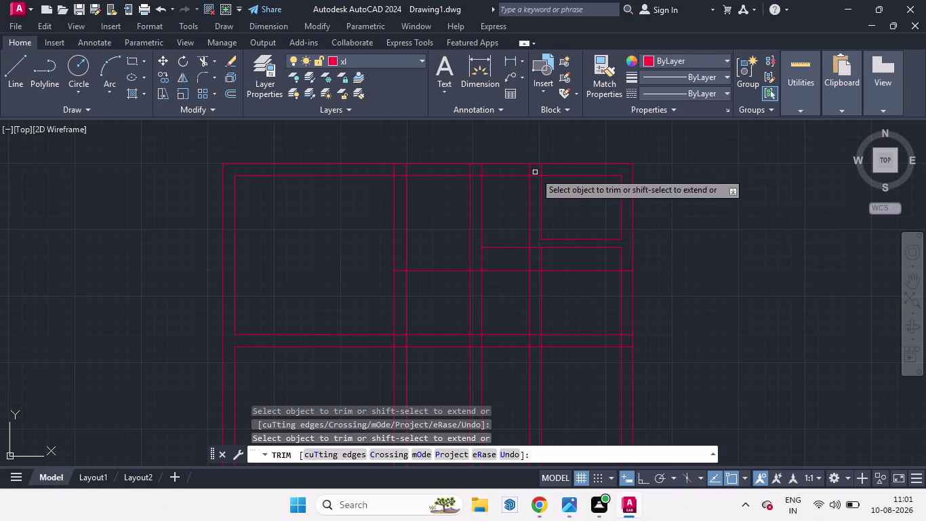
Trim line ends along the top wall and overlaps below the top-left rooms.
click(540, 172)
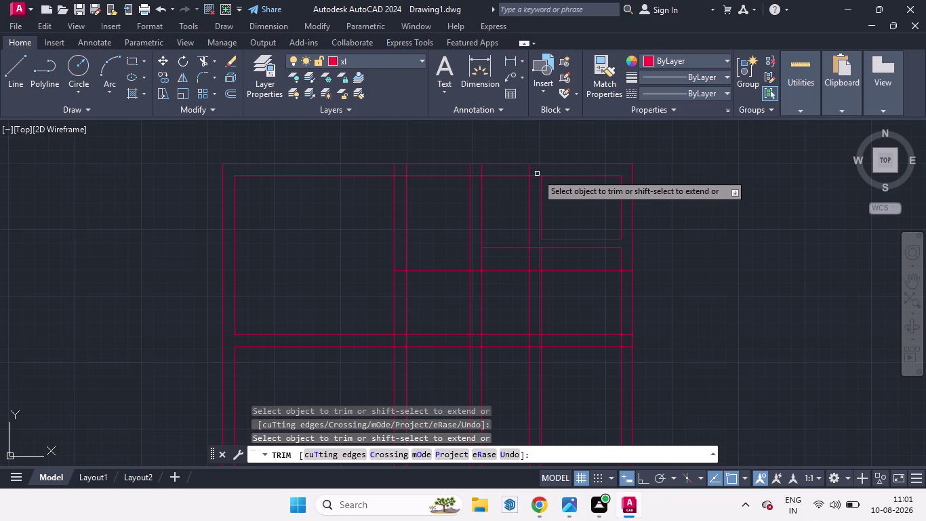
click(537, 174)
click(529, 170)
click(481, 171)
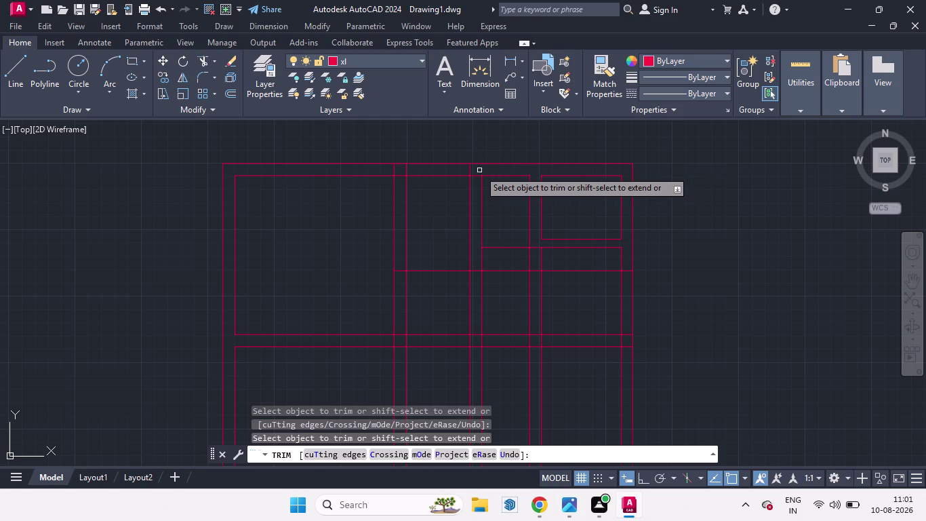
click(477, 176)
click(472, 170)
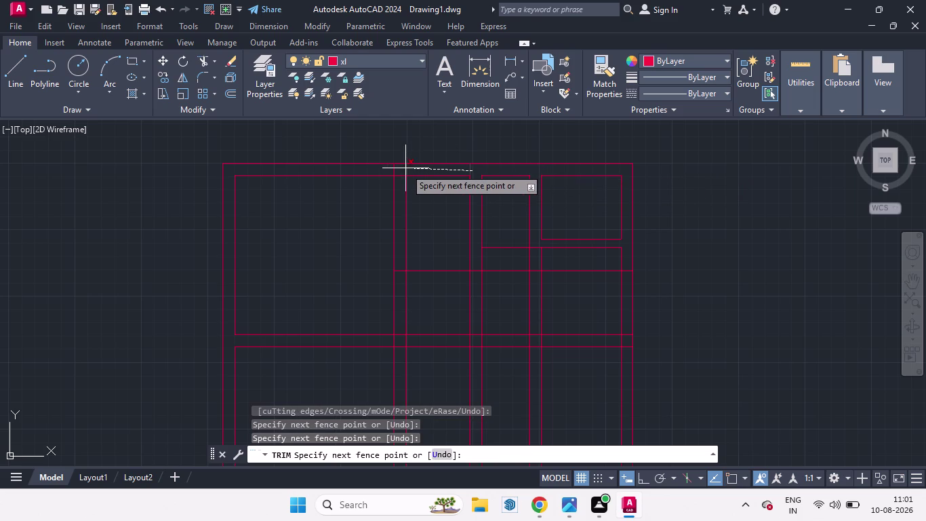
click(382, 168)
click(401, 178)
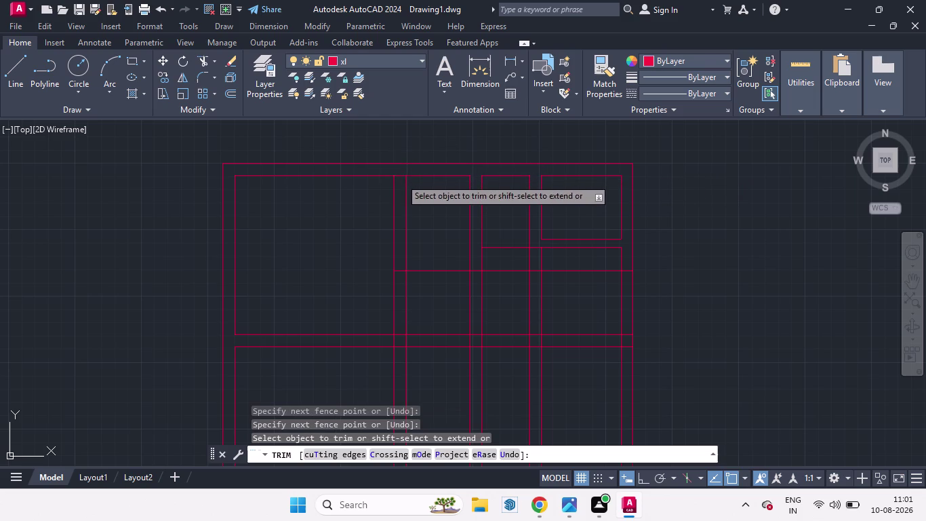
click(400, 173)
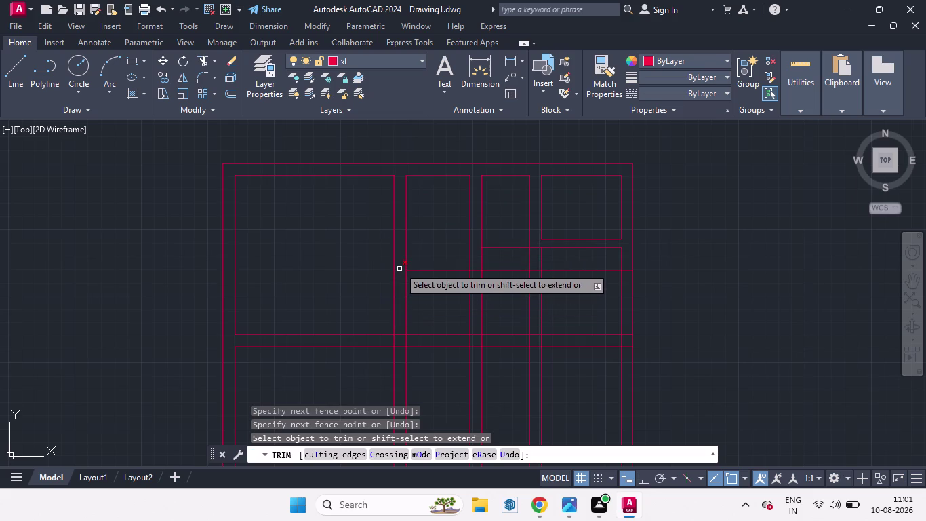
drag(400, 261, 402, 281)
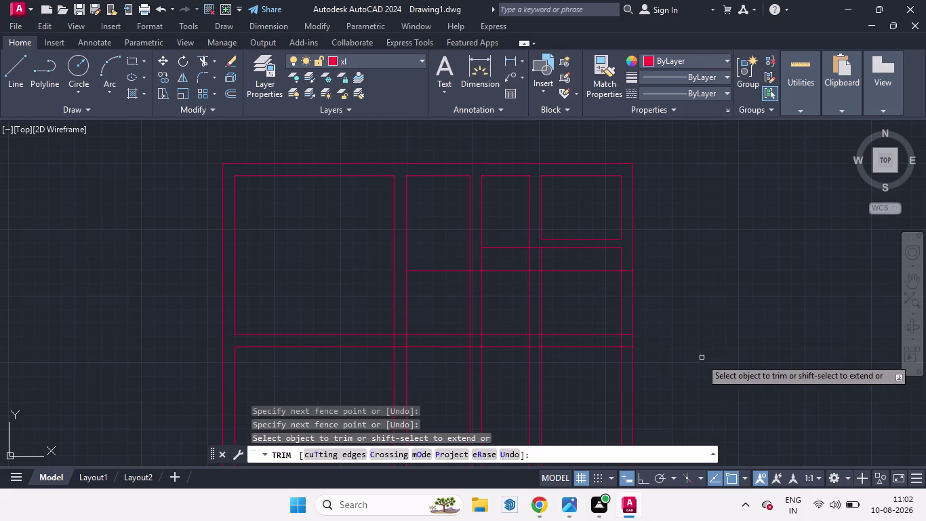
scroll(down, 3)
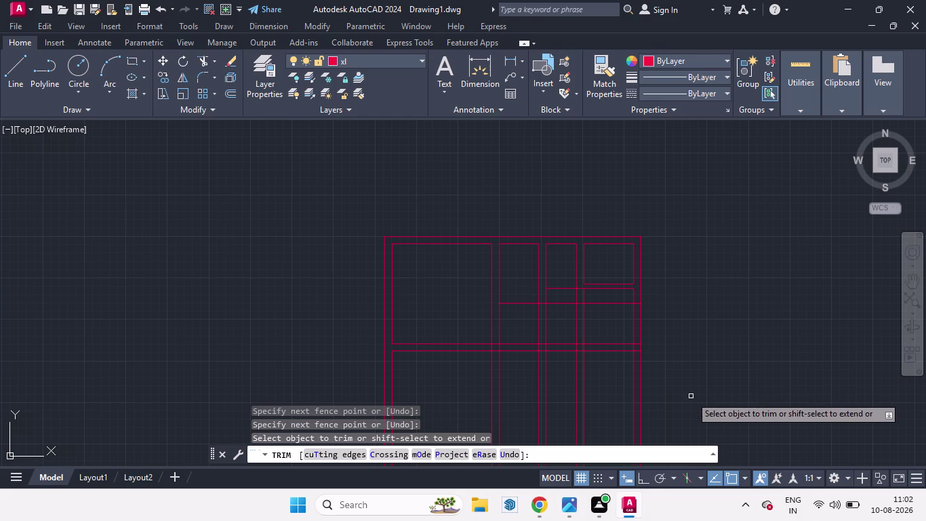
Trim the wall lines crossing the central bays and the leftover segments near the right wall.
scroll(up, 3)
drag(447, 271, 581, 279)
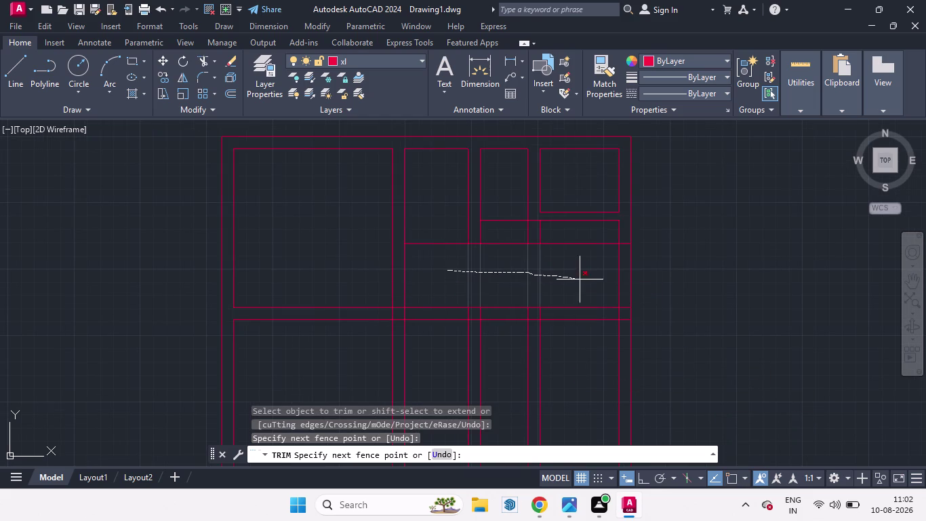
drag(581, 280, 446, 302)
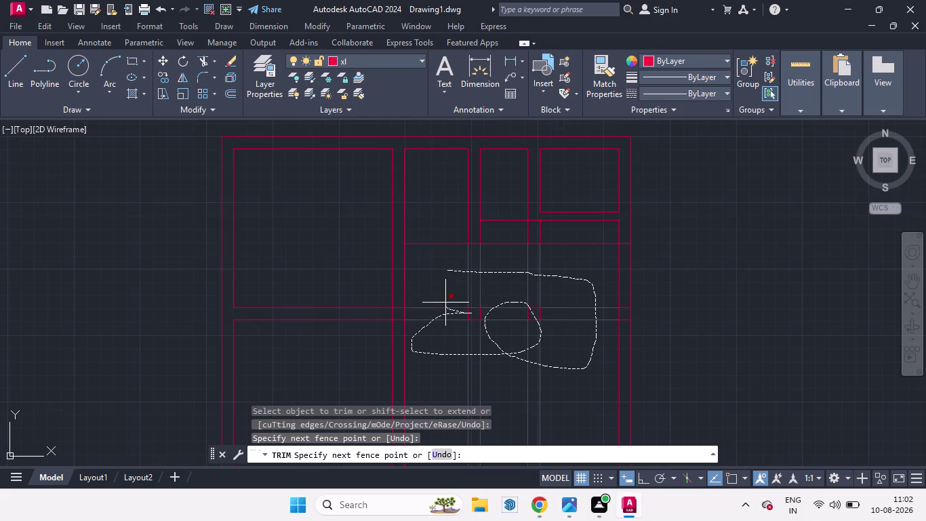
drag(445, 302, 446, 300)
drag(552, 314, 476, 324)
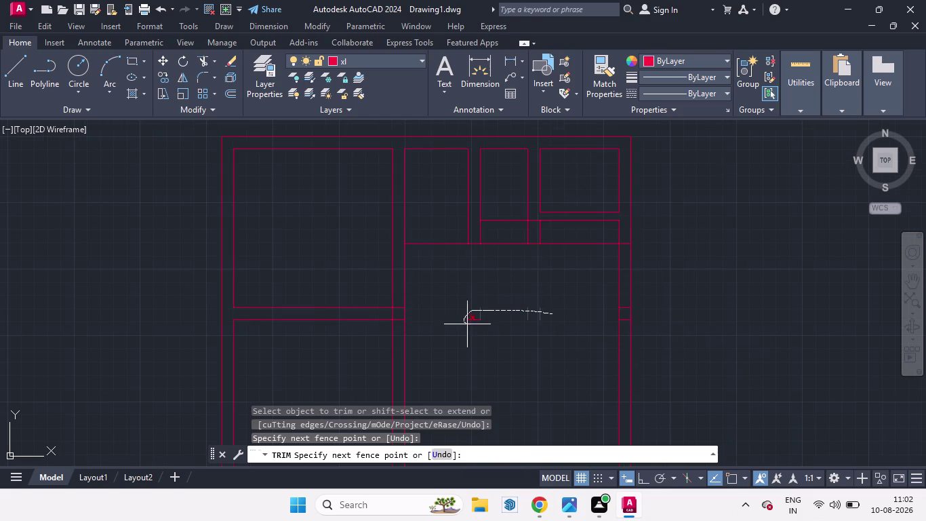
drag(475, 324, 476, 316)
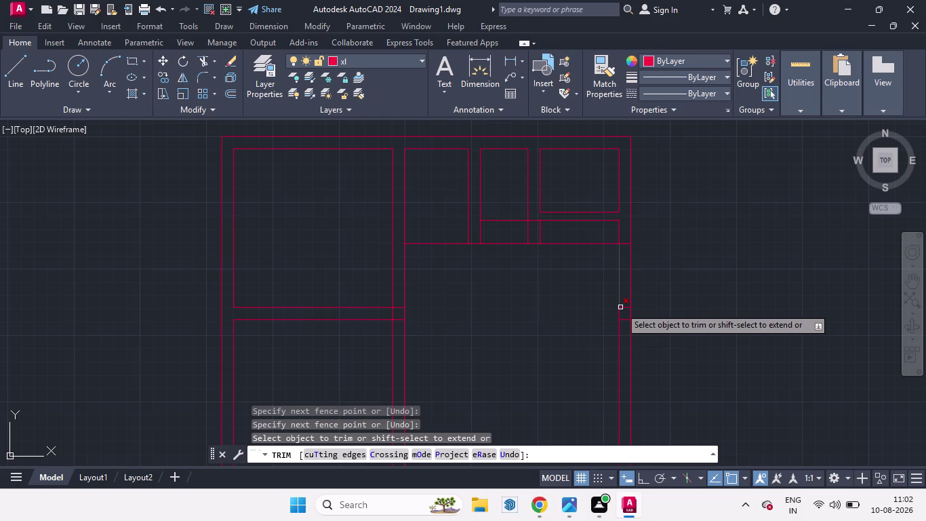
click(624, 307)
click(623, 321)
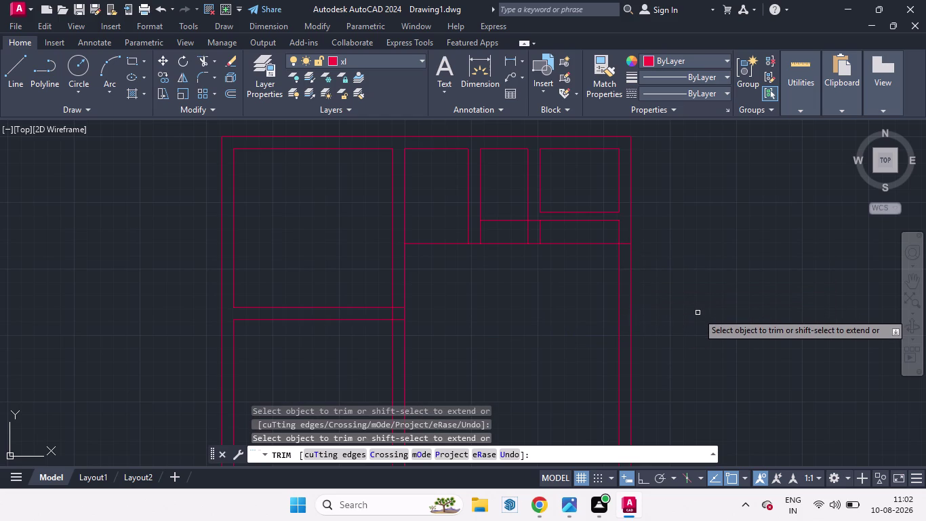
click(489, 242)
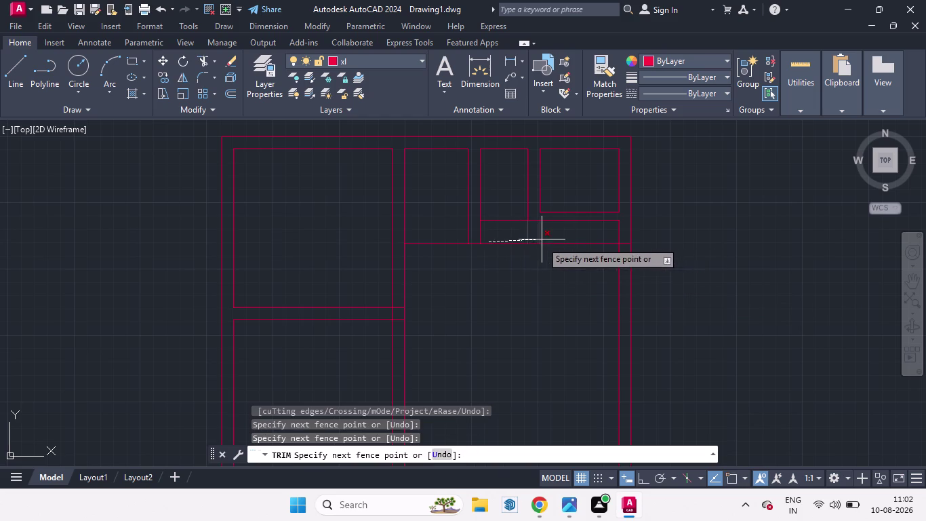
Trim the overshooting horizontal and vertical segments below the upper-right rooms into a stepped outline.
click(542, 247)
click(541, 238)
click(531, 237)
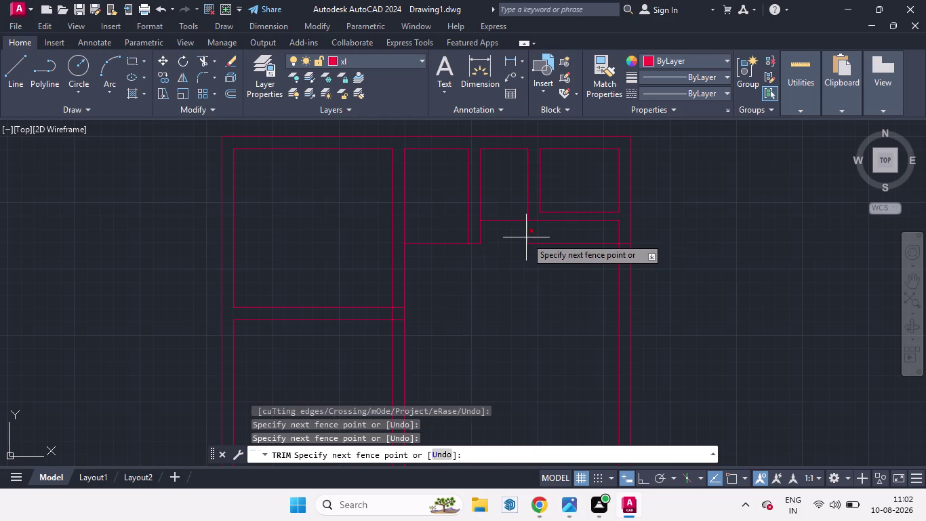
click(527, 237)
click(562, 246)
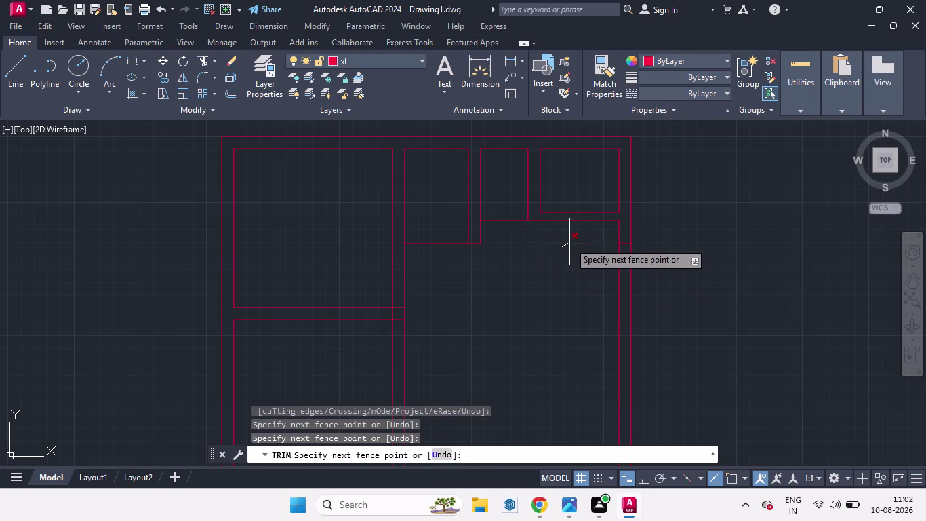
click(570, 242)
click(627, 245)
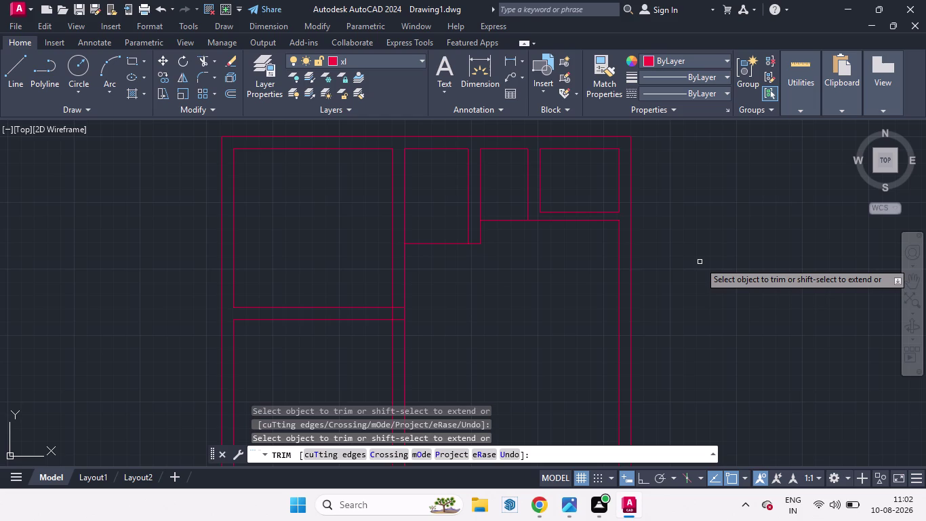
key(space)
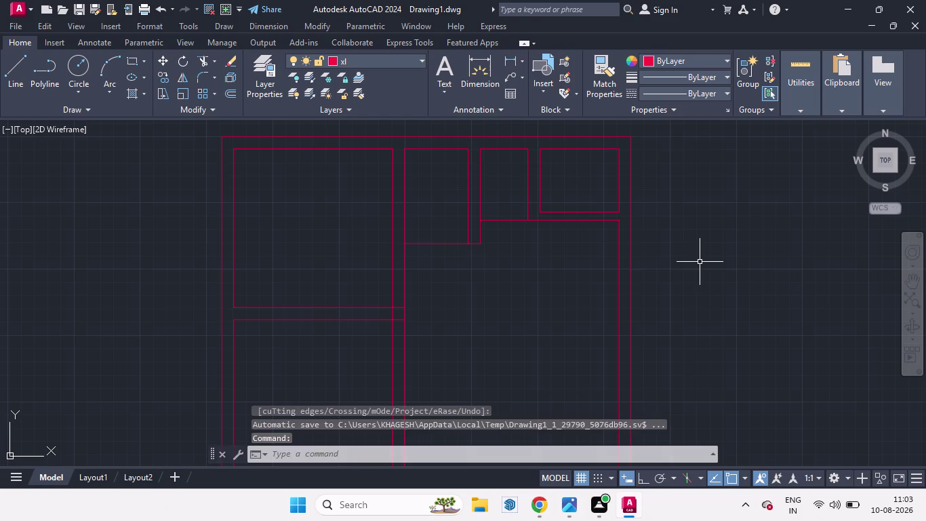
Offset the line below the upper-right rooms 10'-3" downward.
key(o)
key(Return)
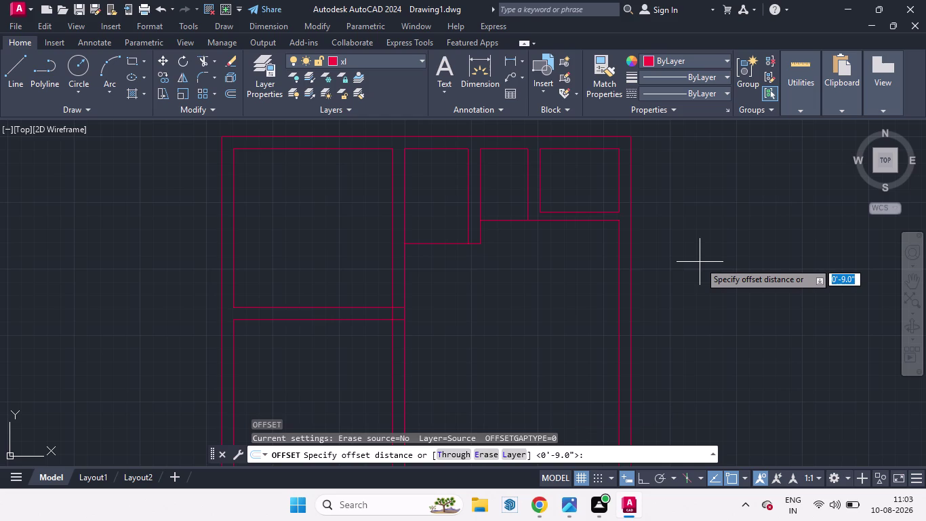
key(1)
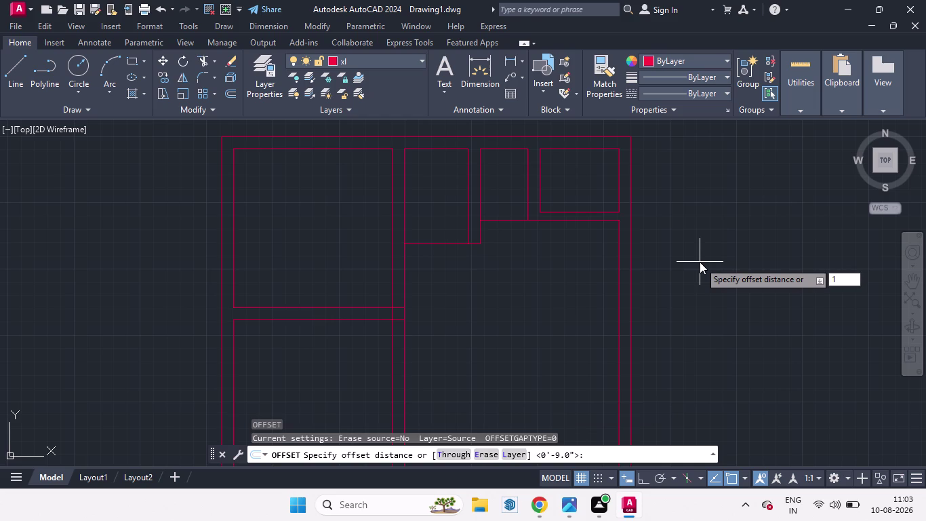
text(o')
key(BackSpace)
key(BackSpace)
text(0')
key(3)
key(Return)
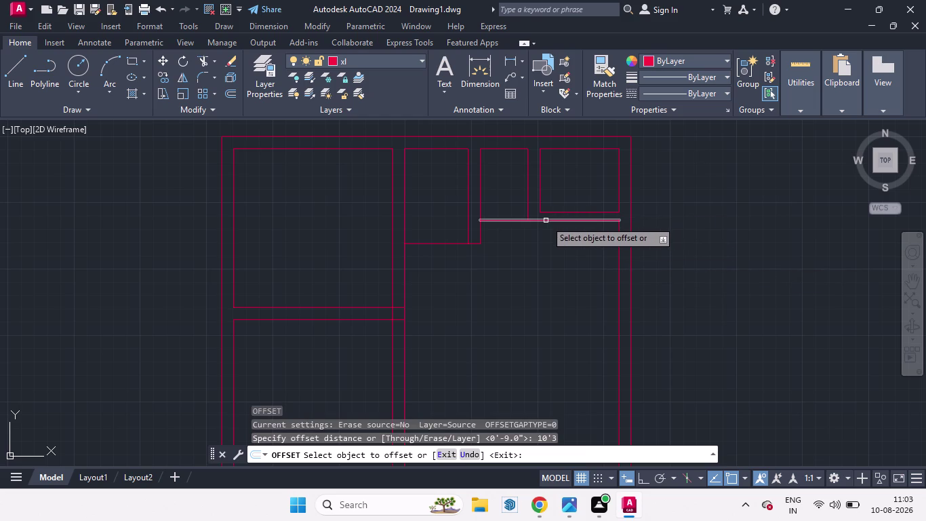
drag(545, 221, 546, 328)
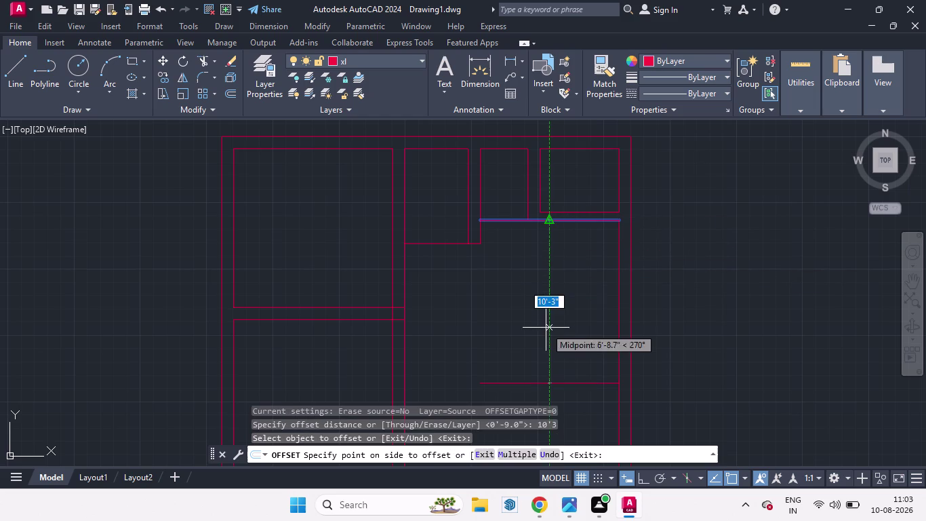
click(546, 327)
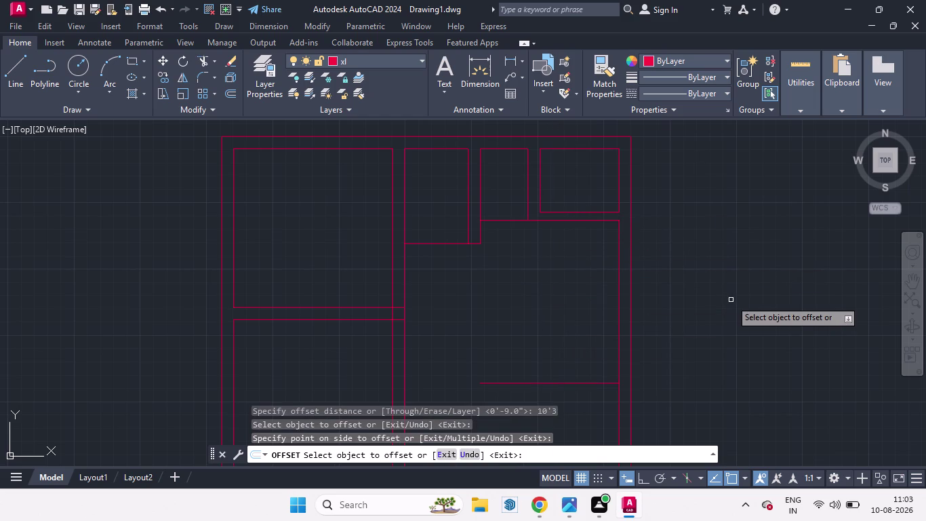
key(space)
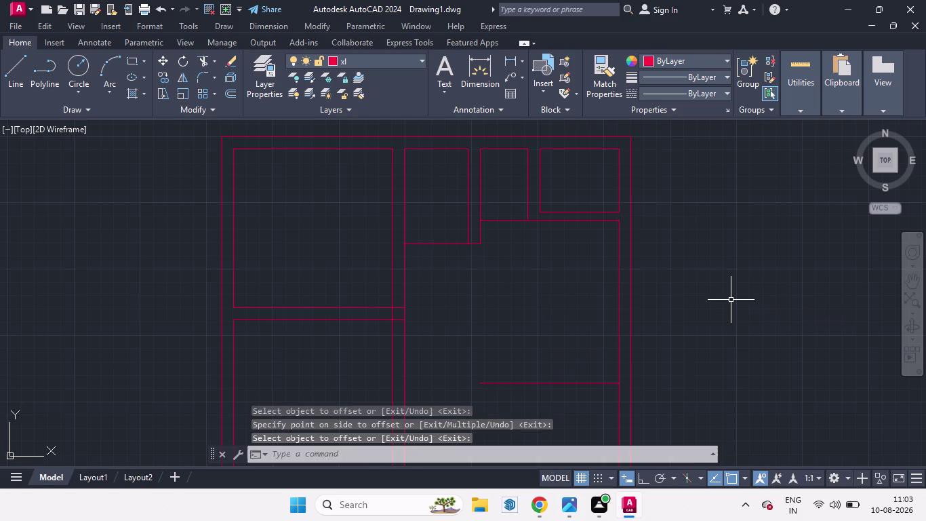
Extend the vertical wall lines down to the new 10'-3" line.
text(ex)
key(Return)
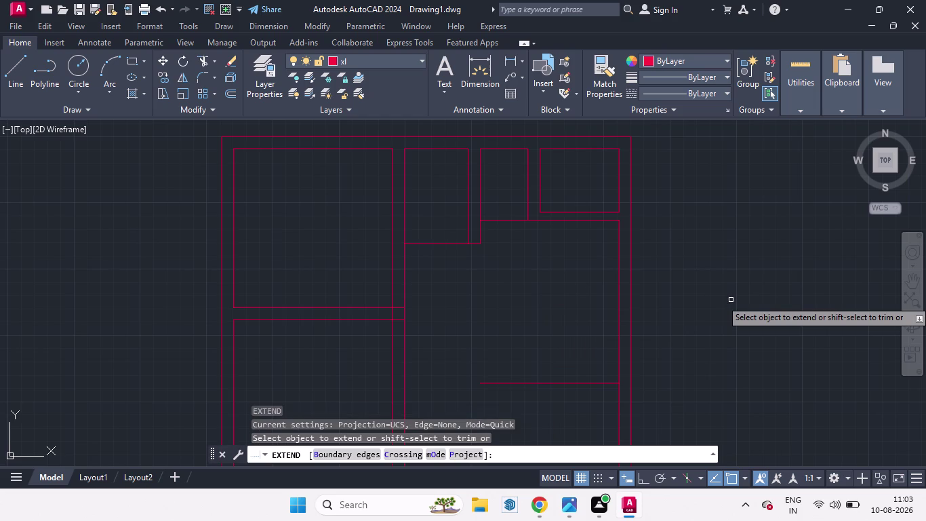
click(479, 232)
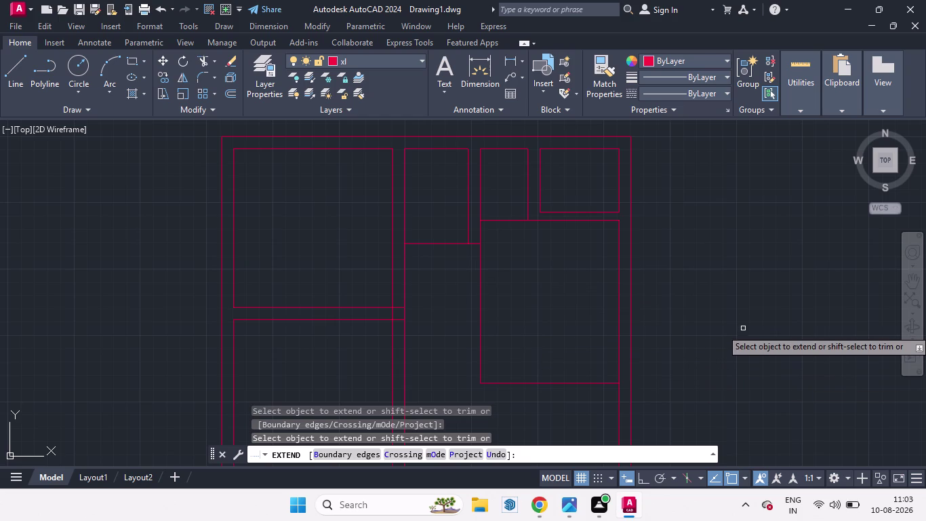
key(space)
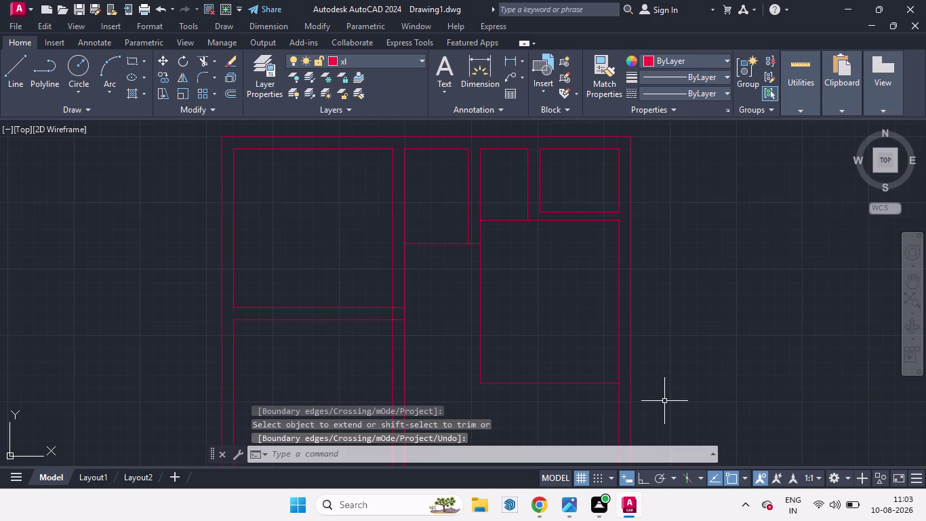
Offset the new room's left vertical line 9 inches to the left.
key(o)
key(Return)
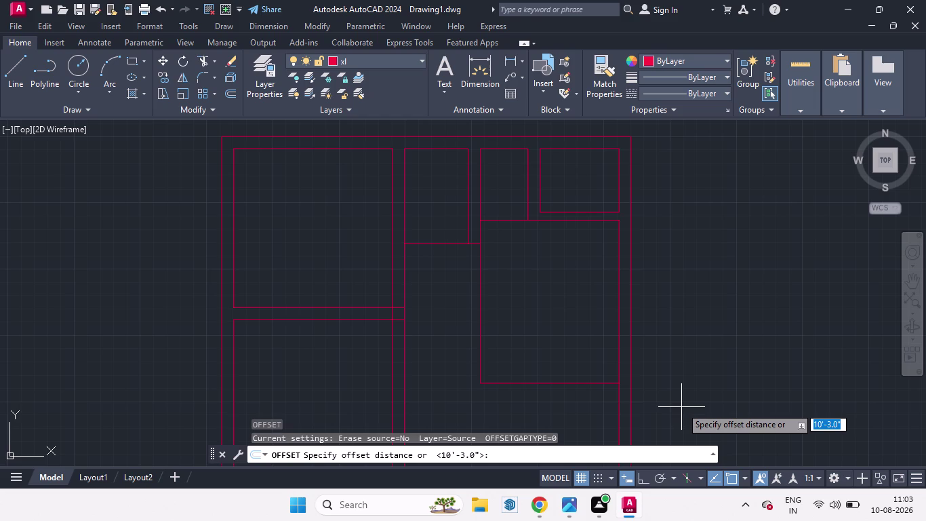
key(9)
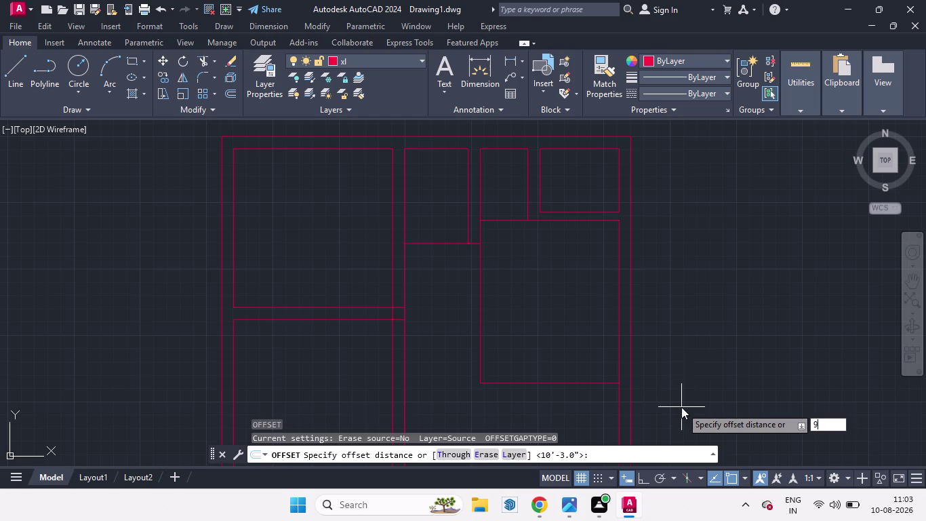
key(Return)
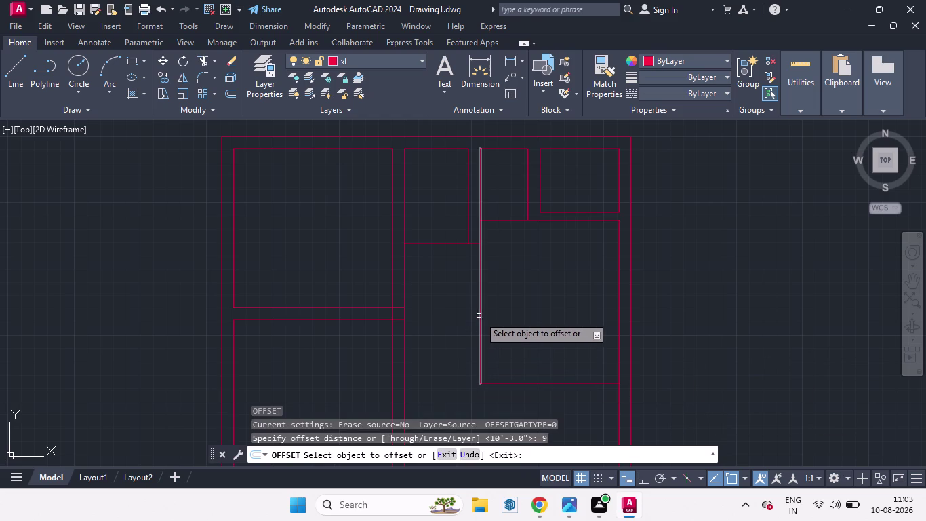
drag(481, 316, 470, 315)
click(470, 316)
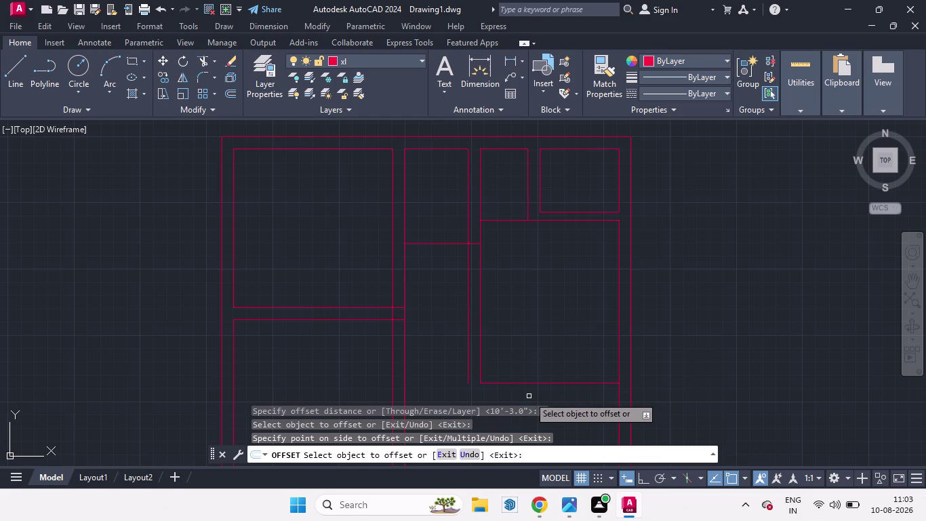
key(space)
Offset the new room's bottom line 9 inches downward.
key(space)
key(Return)
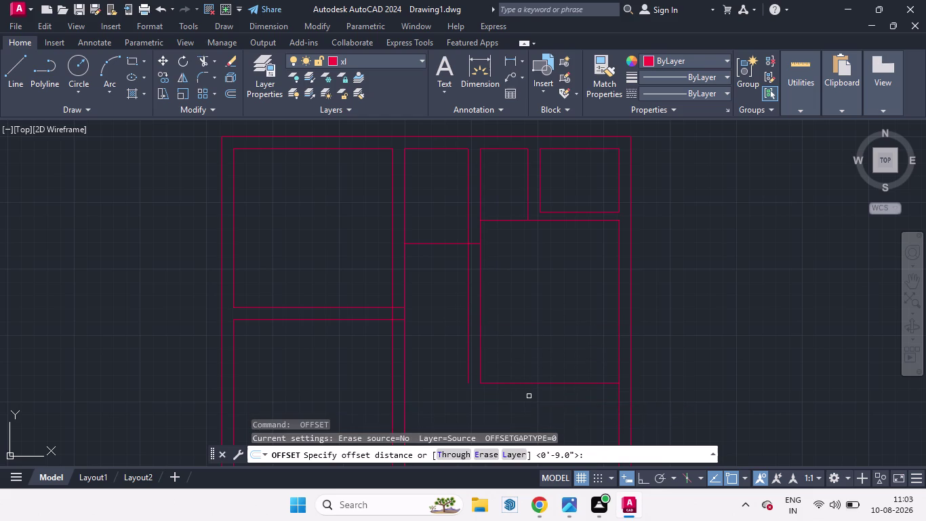
drag(504, 383, 508, 404)
click(508, 404)
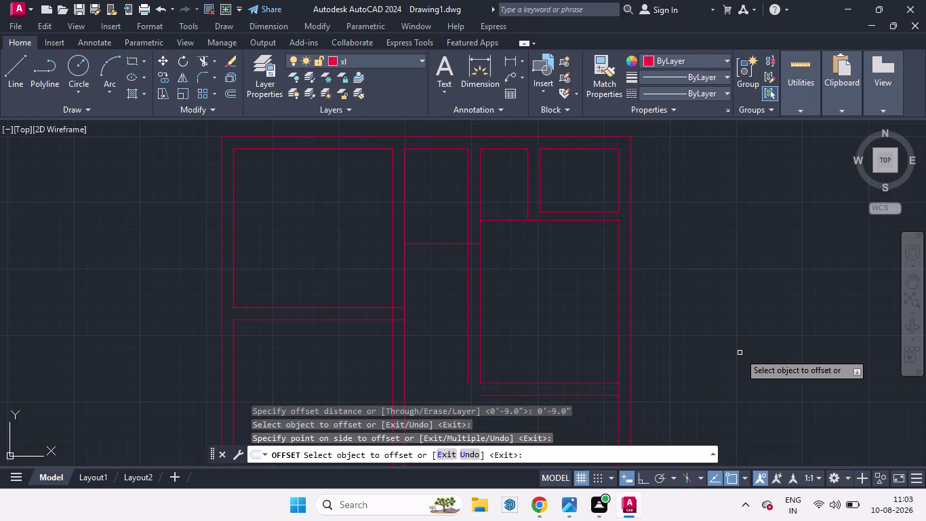
key(Escape)
text(ex)
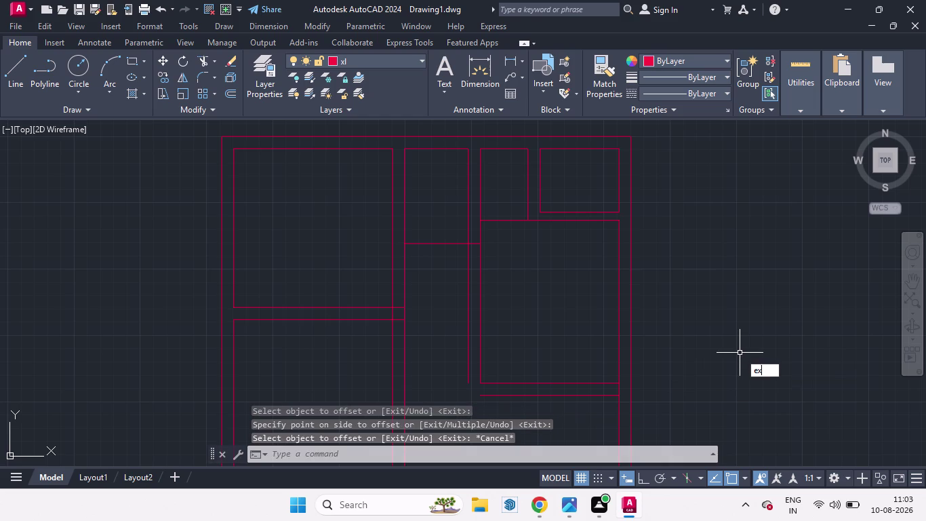
key(Return)
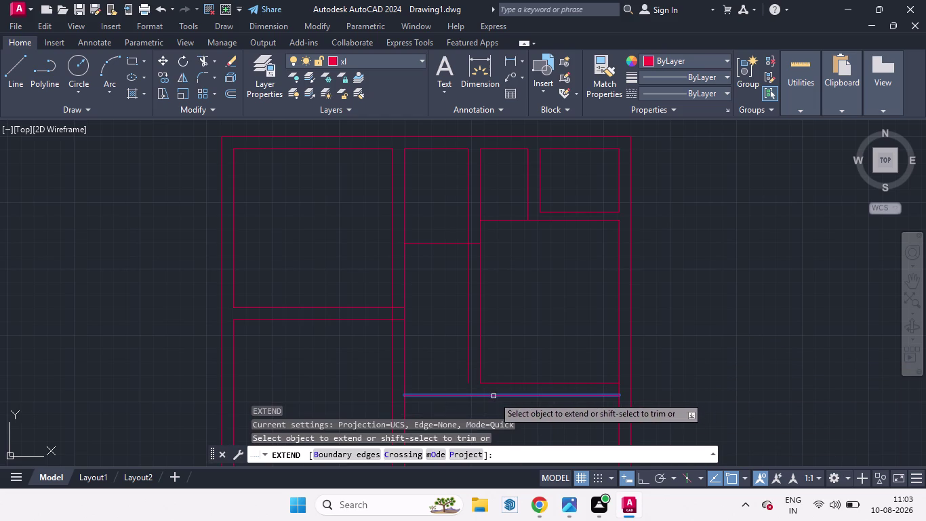
Fillet the new bottom inner wall line and left inner wall line into a square corner.
key(space)
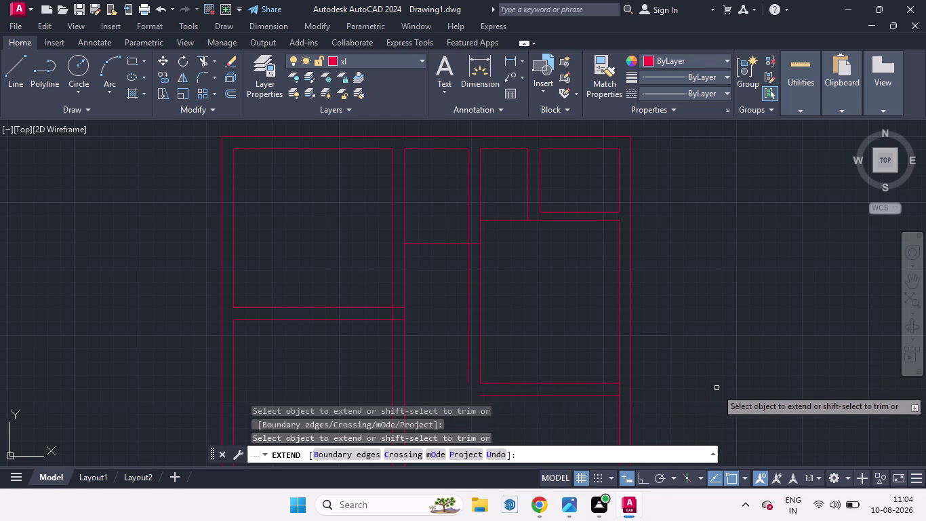
key(Escape)
key(f)
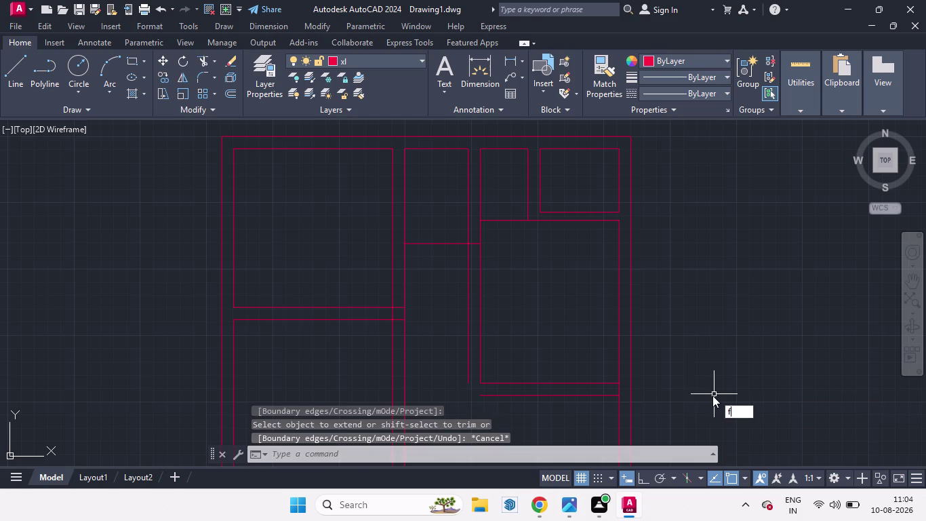
key(Return)
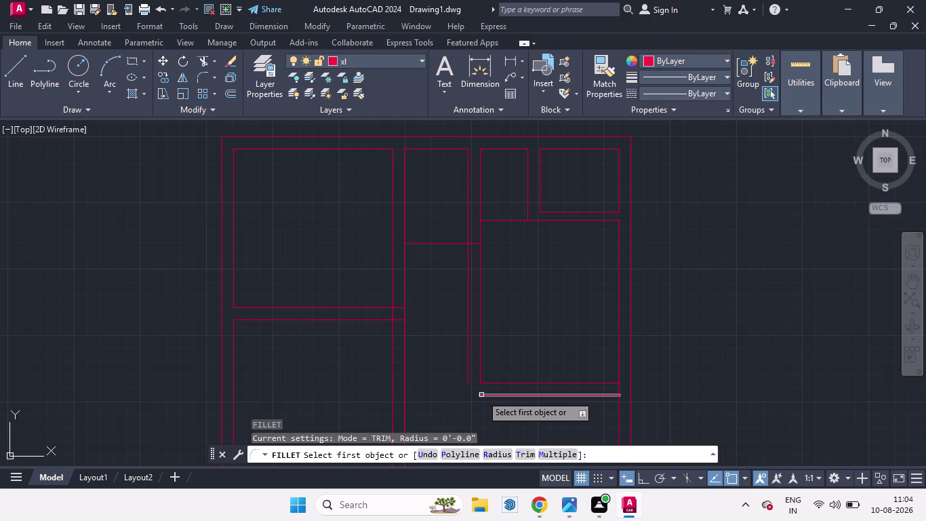
click(482, 395)
click(468, 379)
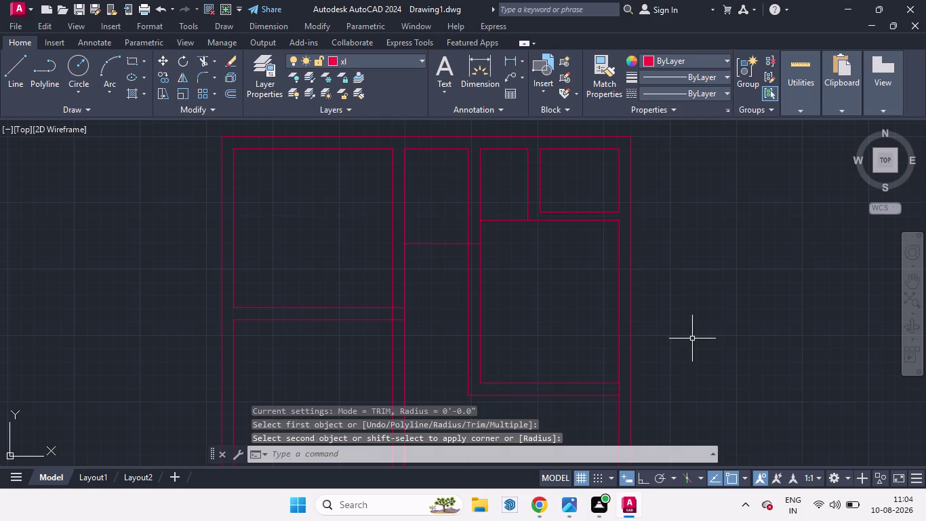
key(space)
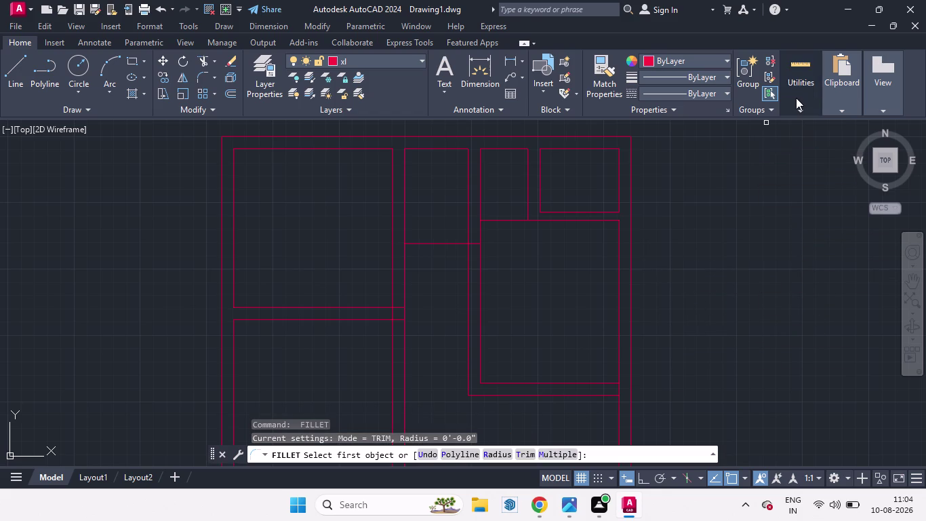
click(806, 144)
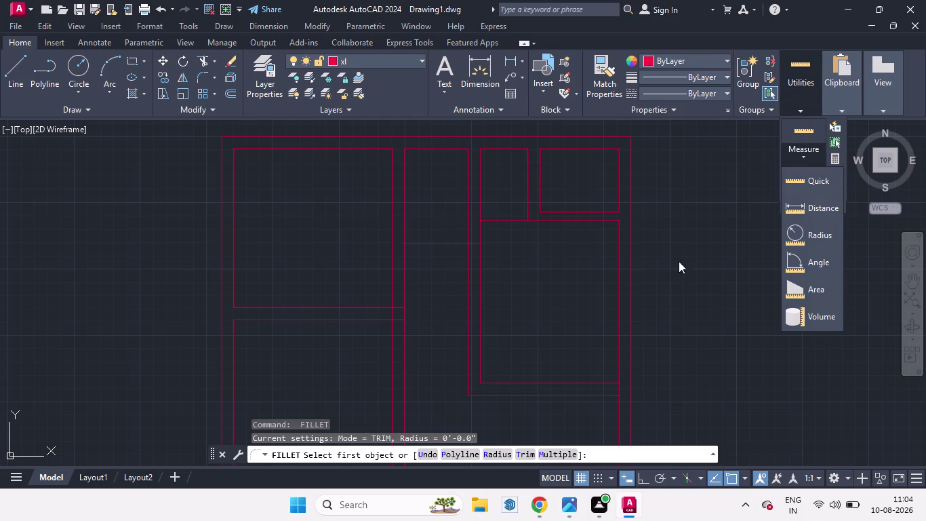
click(815, 183)
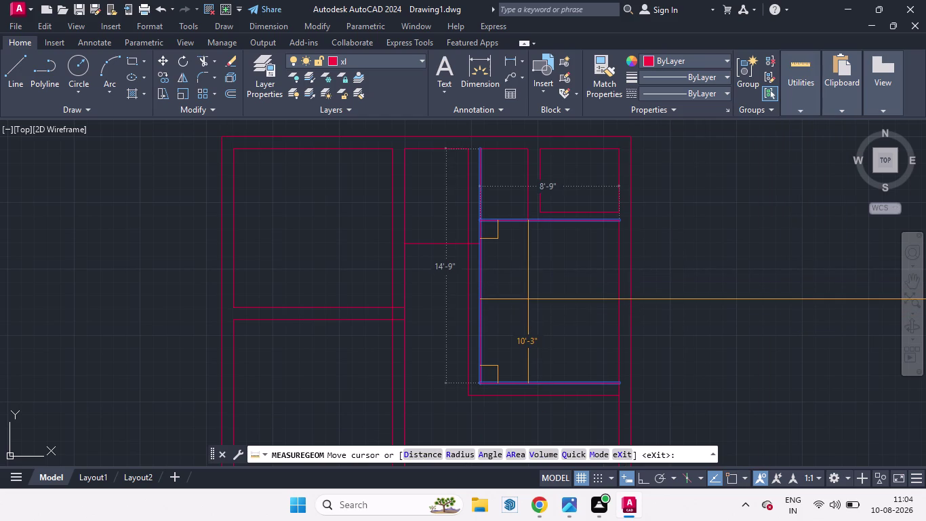
key(space)
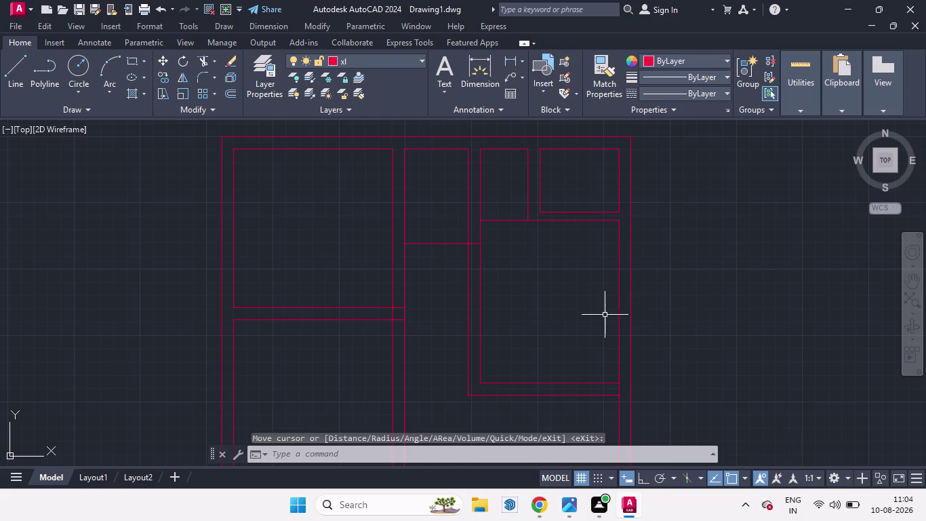
scroll(down, 3)
key(space)
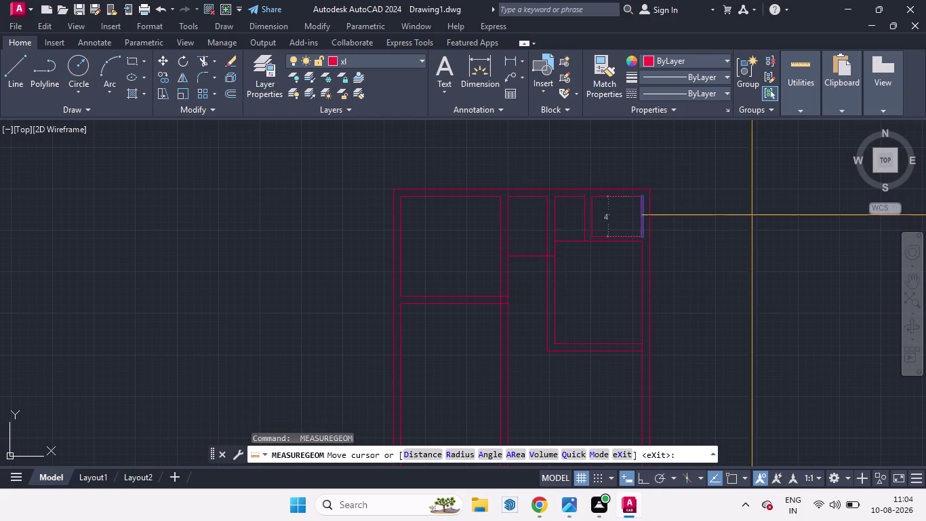
key(Escape)
scroll(down, 3)
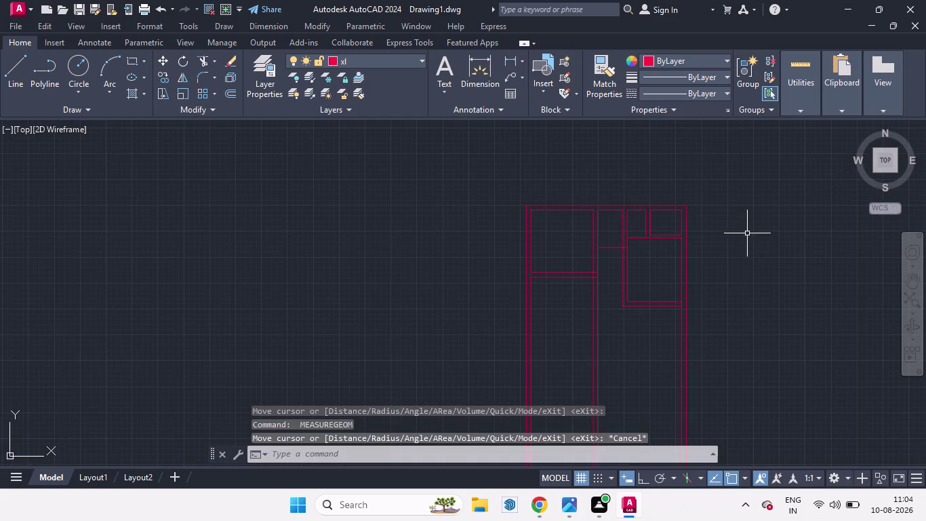
scroll(up, 3)
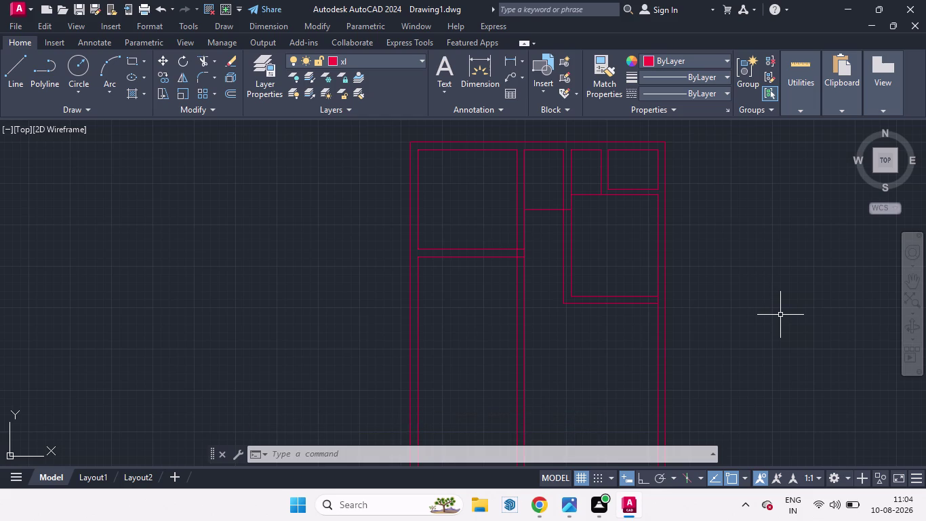
Offset the horizontal line below the upper-left room 6'9" downward.
key(o)
key(Return)
key(6)
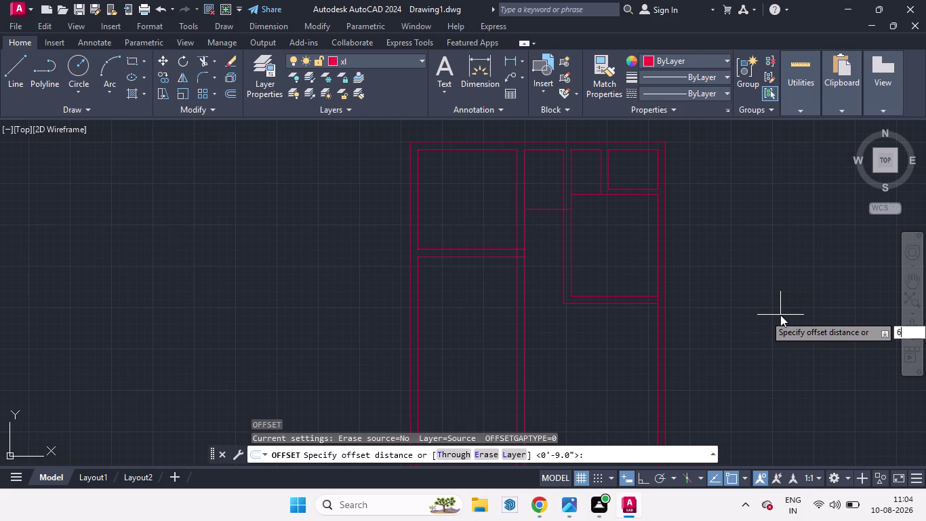
text('9)
key(Return)
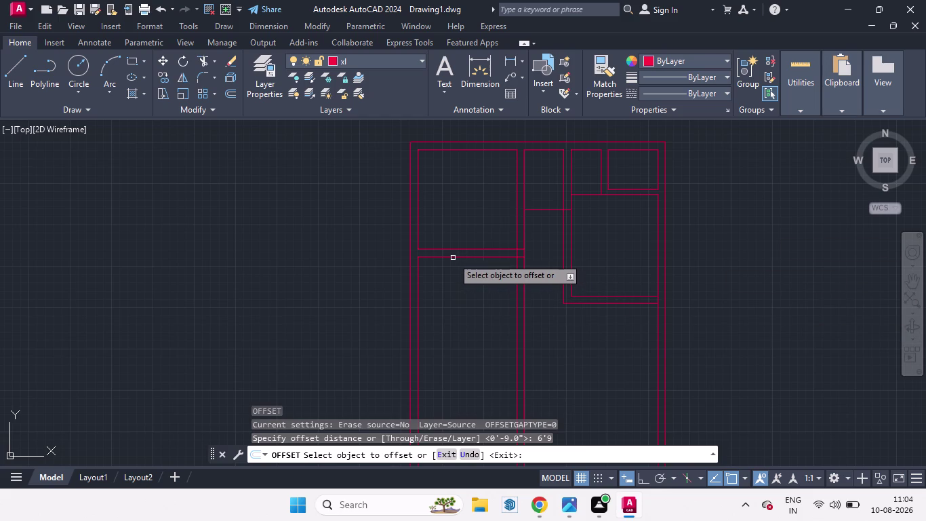
drag(445, 256, 439, 360)
click(440, 356)
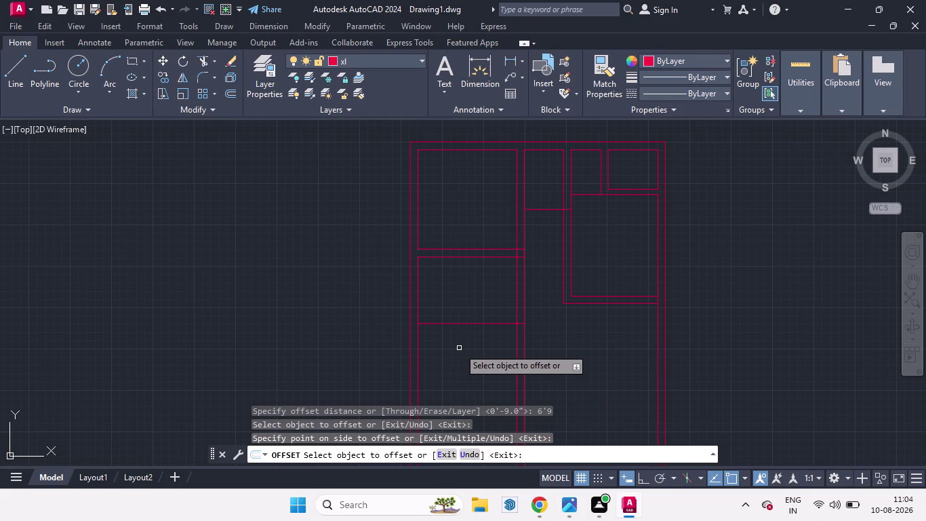
key(space)
Offset the new horizontal line 4.5 inches below itself.
key(space)
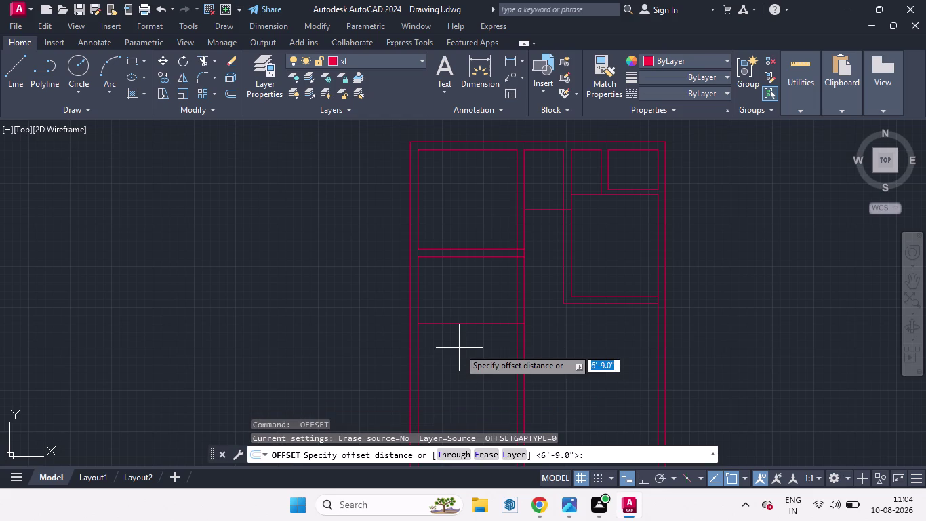
key(4)
text(.5)
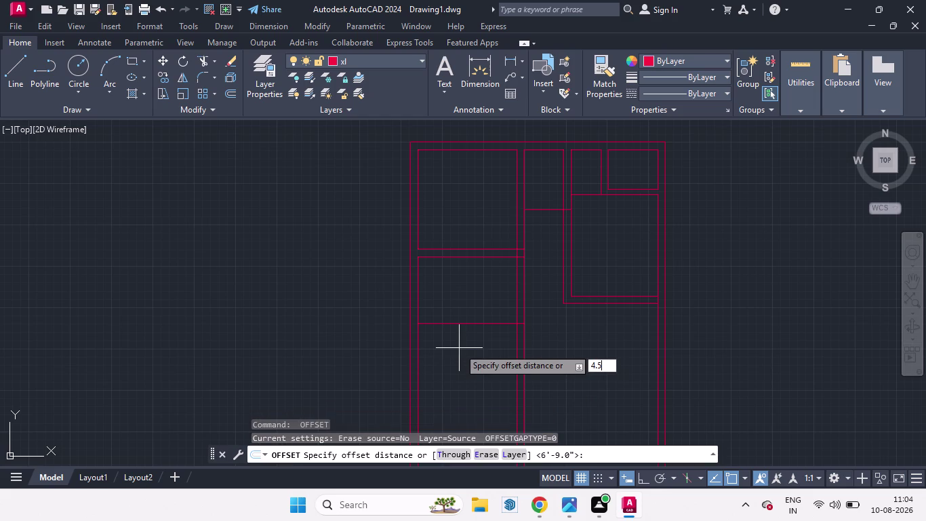
key(Return)
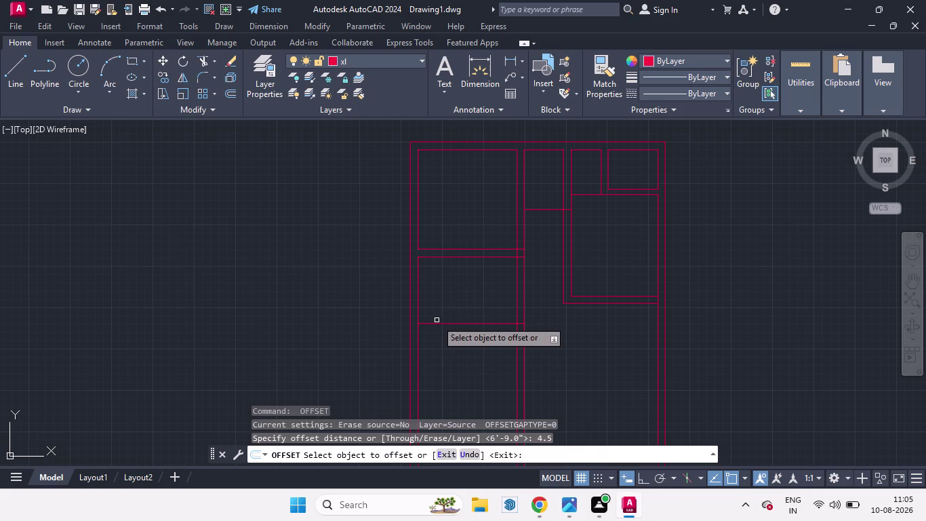
drag(436, 323, 443, 359)
click(443, 359)
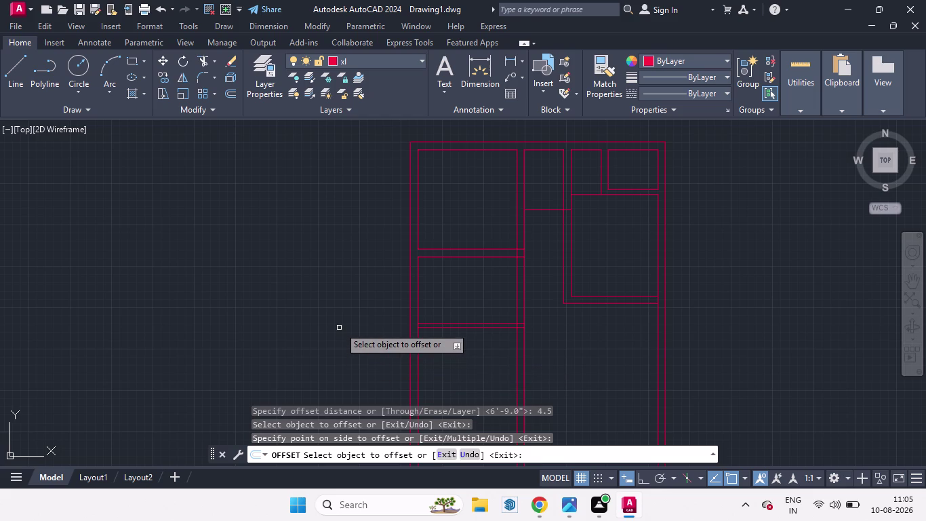
key(space)
Offset a further wall line 6'6" below.
key(space)
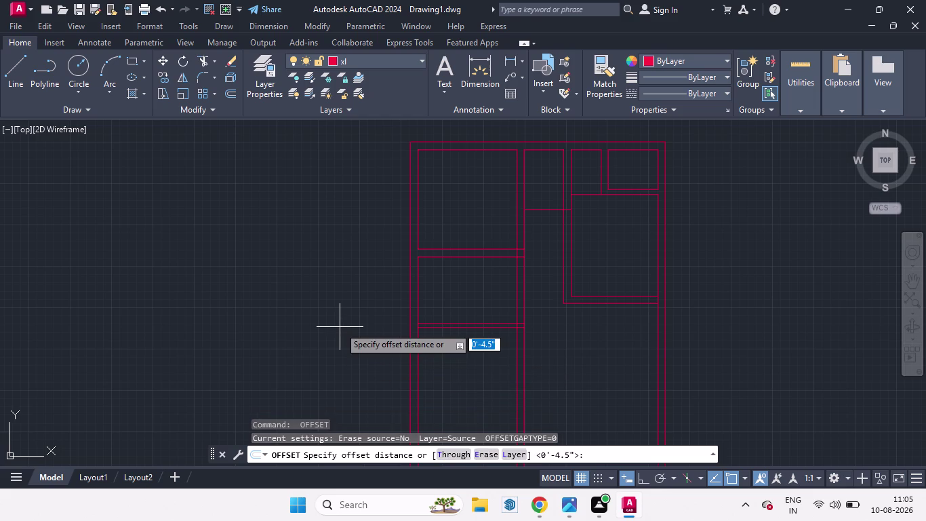
text(6)
text('6)
key(Return)
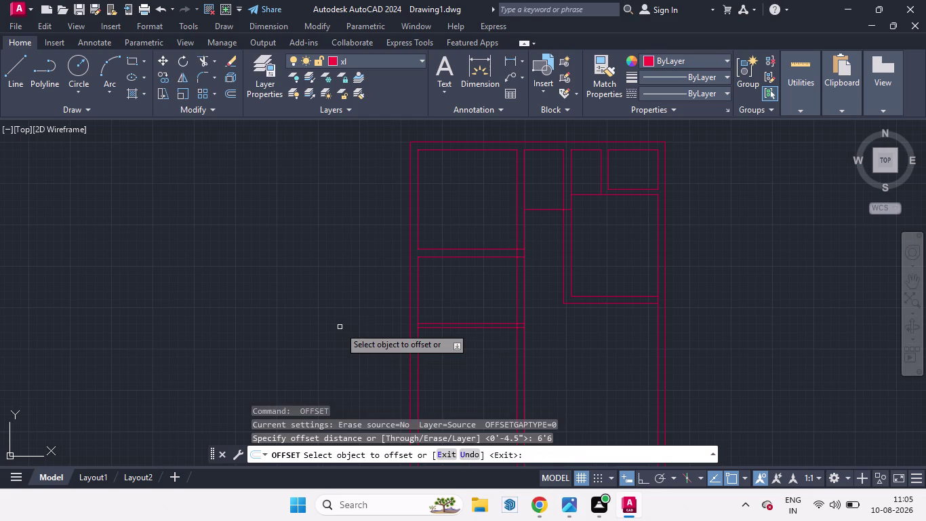
drag(466, 328, 465, 393)
click(465, 392)
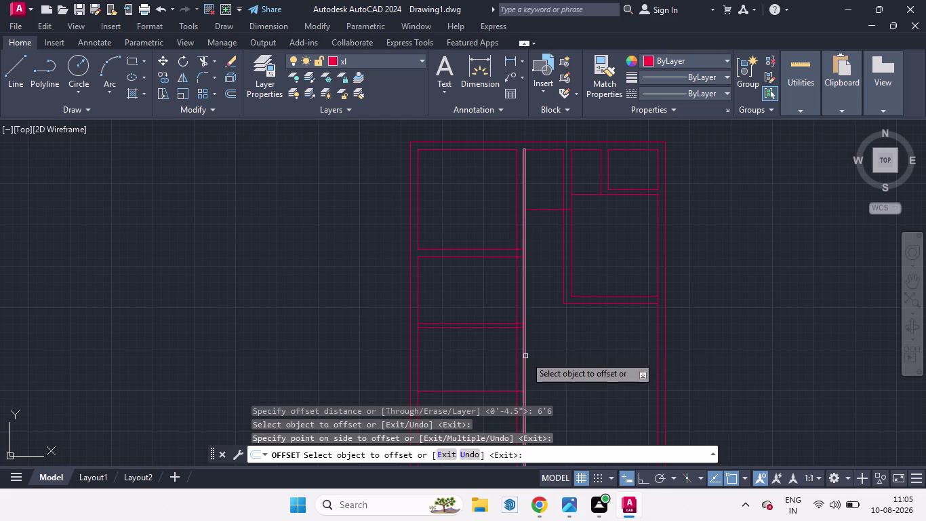
Offset the lowest horizontal wall line 9 inches downward in the left bay.
scroll(down, 3)
scroll(up, 3)
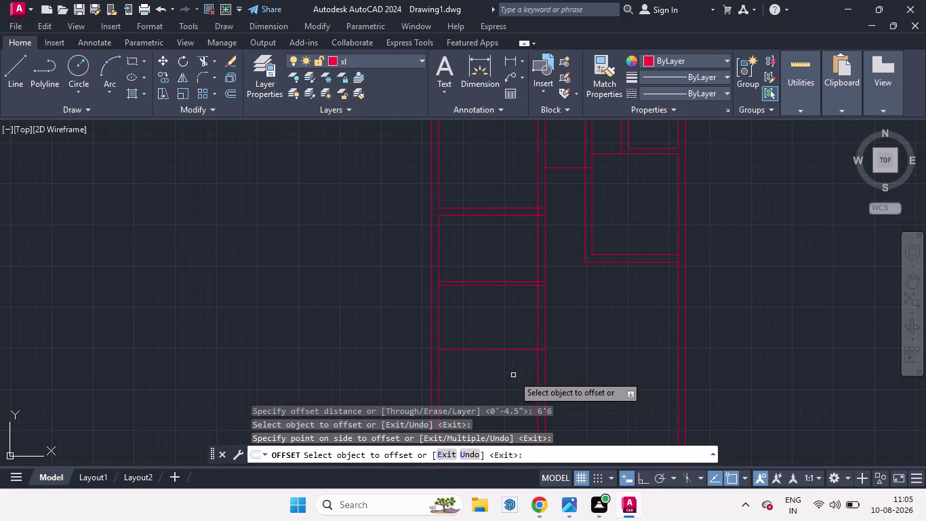
key(space)
key(space)
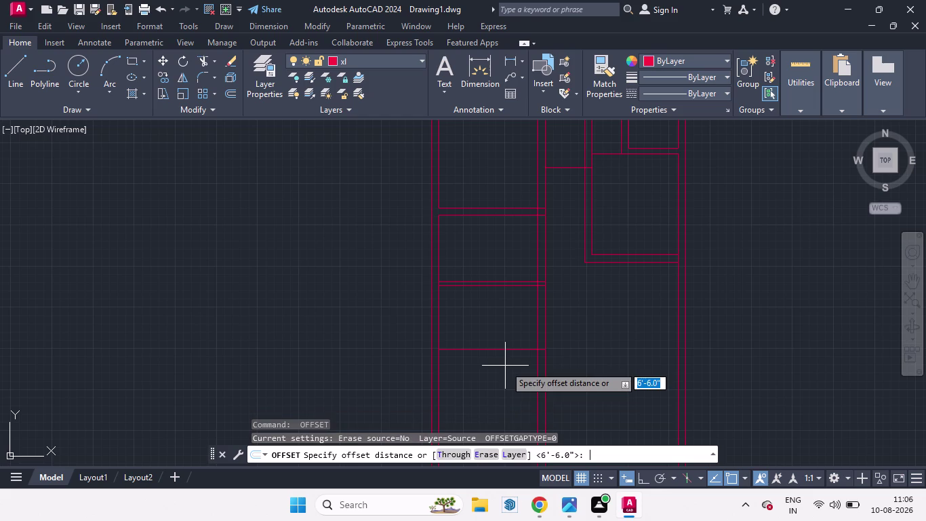
key(9)
key(Return)
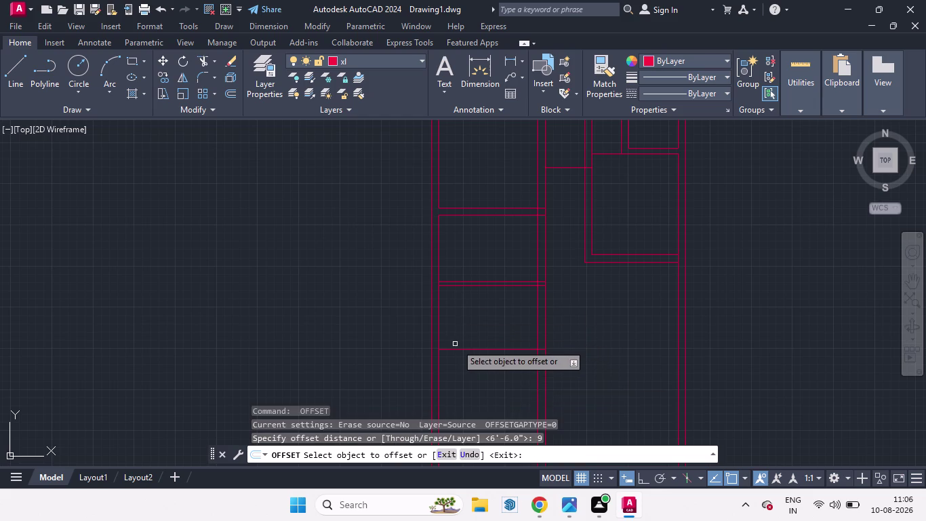
drag(468, 350, 470, 378)
click(470, 377)
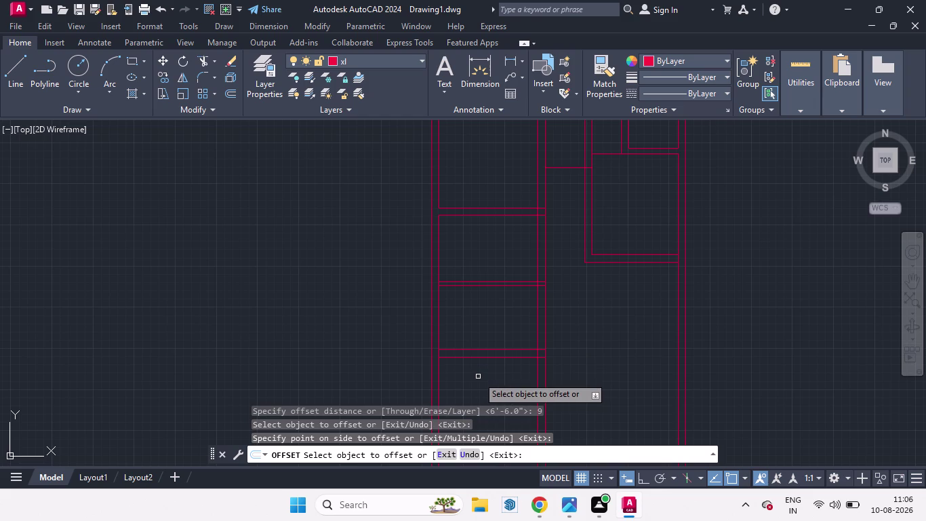
key(space)
text(e)
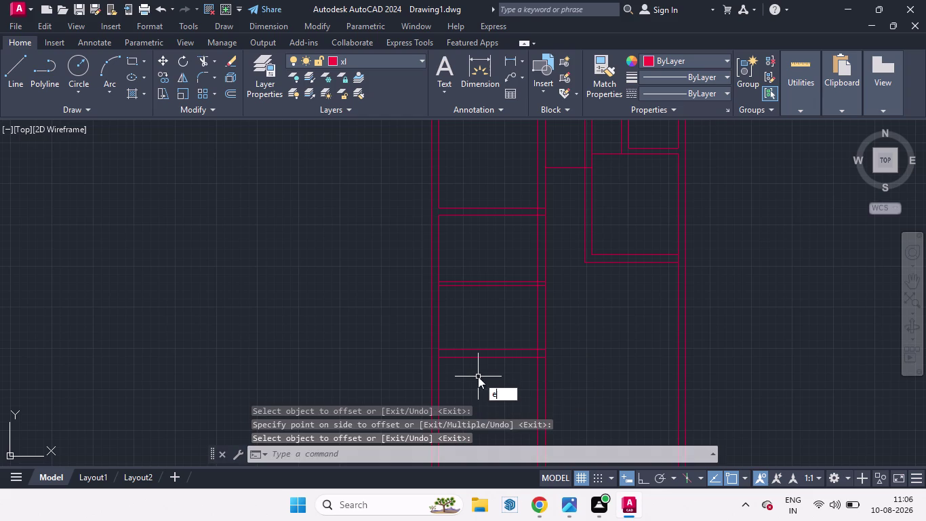
text(x)
key(shift+Return)
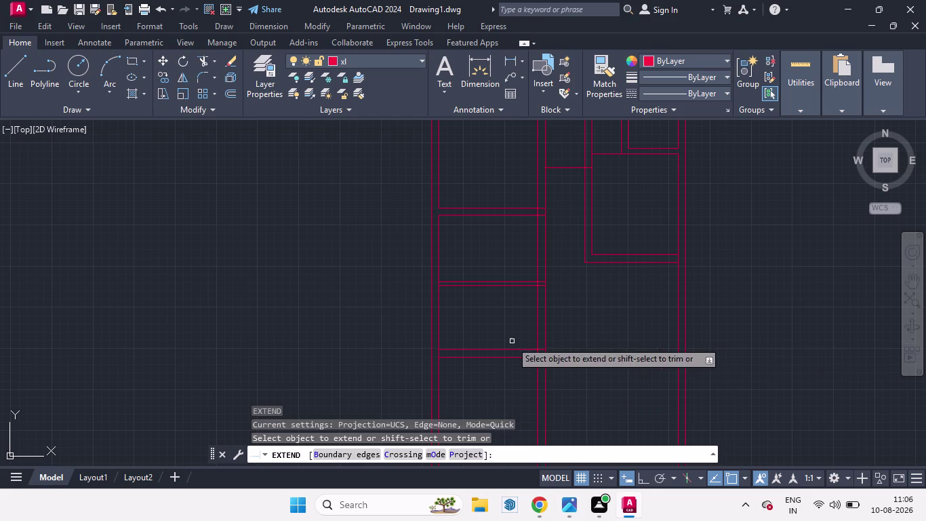
Extend both new lower horizontal wall lines rightward to the east wall.
click(526, 350)
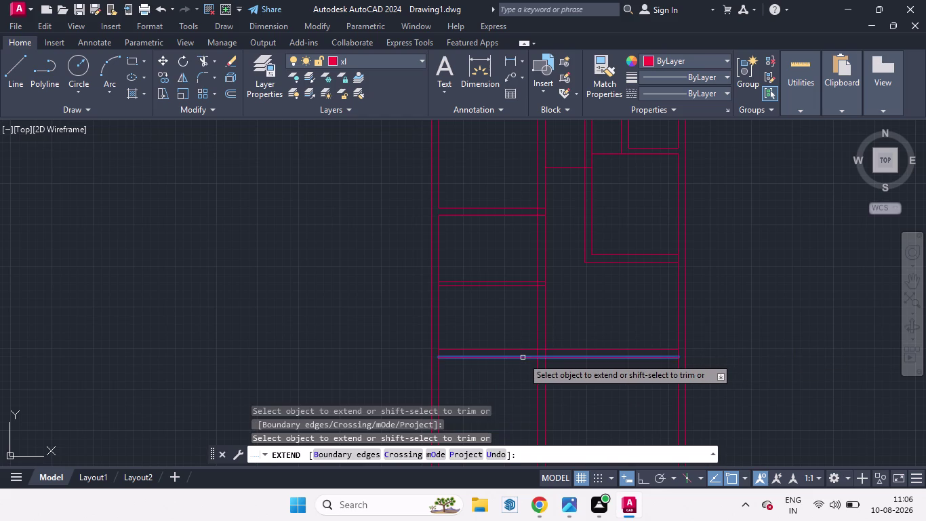
click(522, 357)
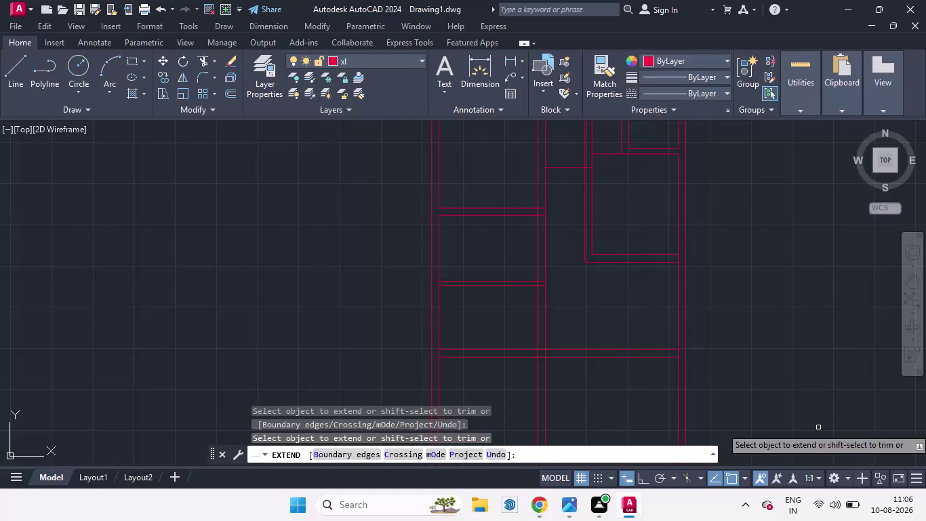
key(space)
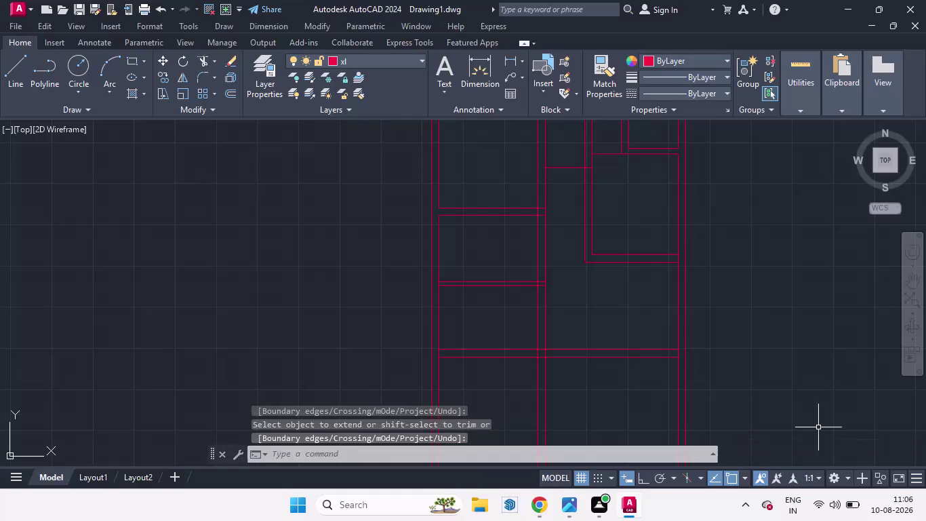